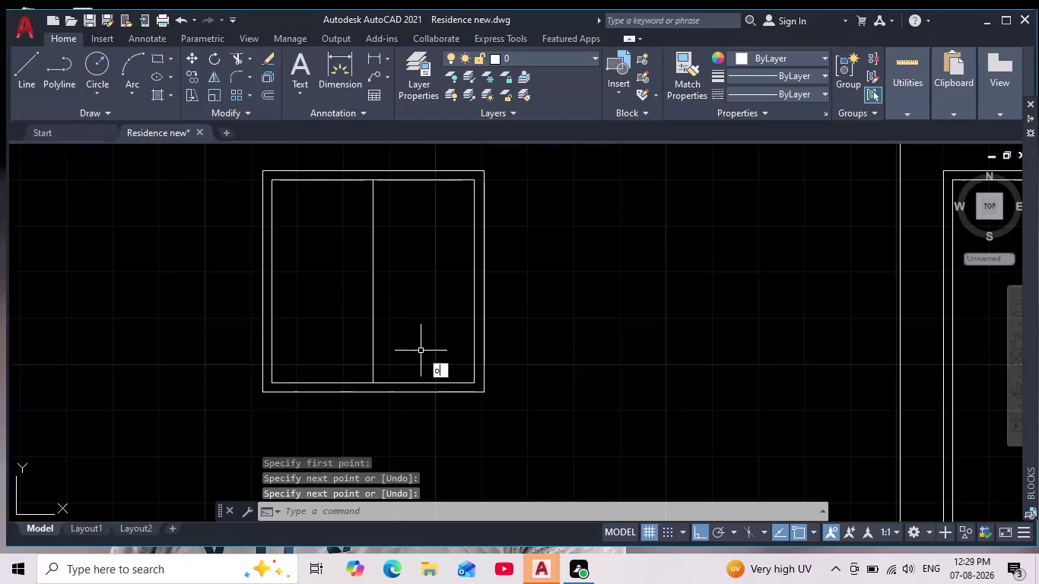
Offset the window's middle divider by 1 to both sides.
key(1)
key(Return)
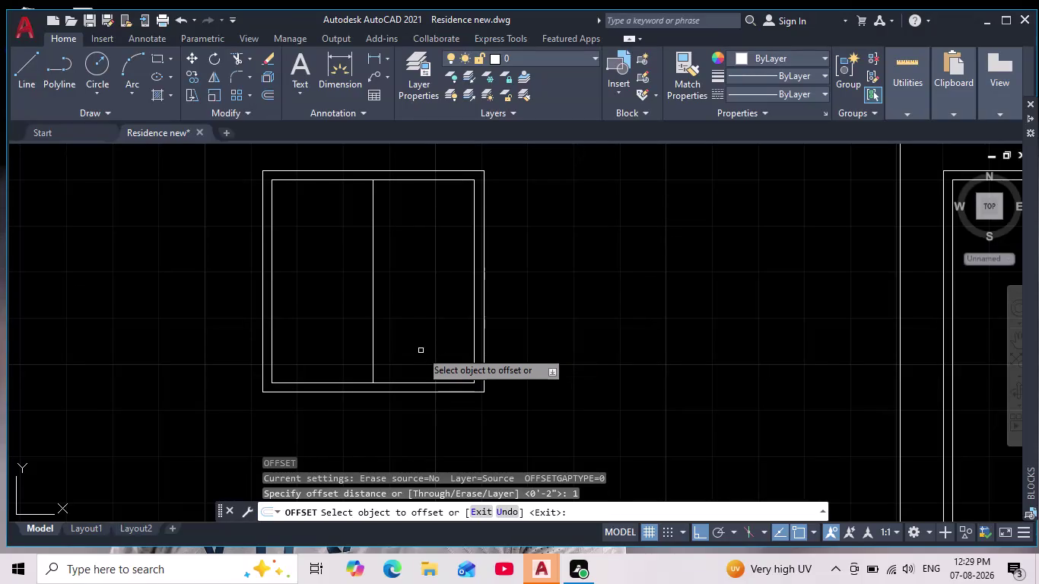
click(372, 285)
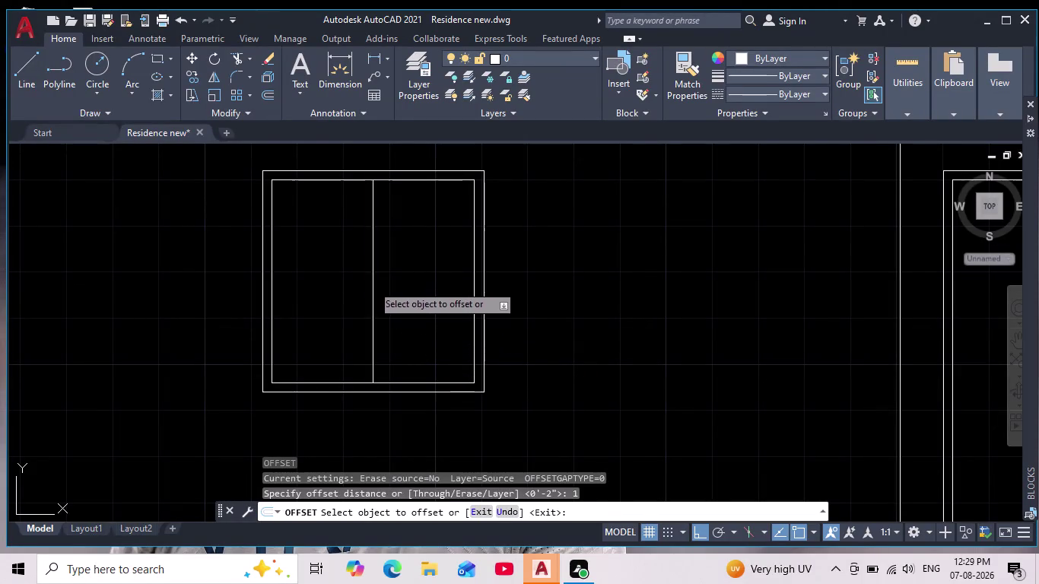
click(355, 284)
scroll(up, 3)
click(300, 326)
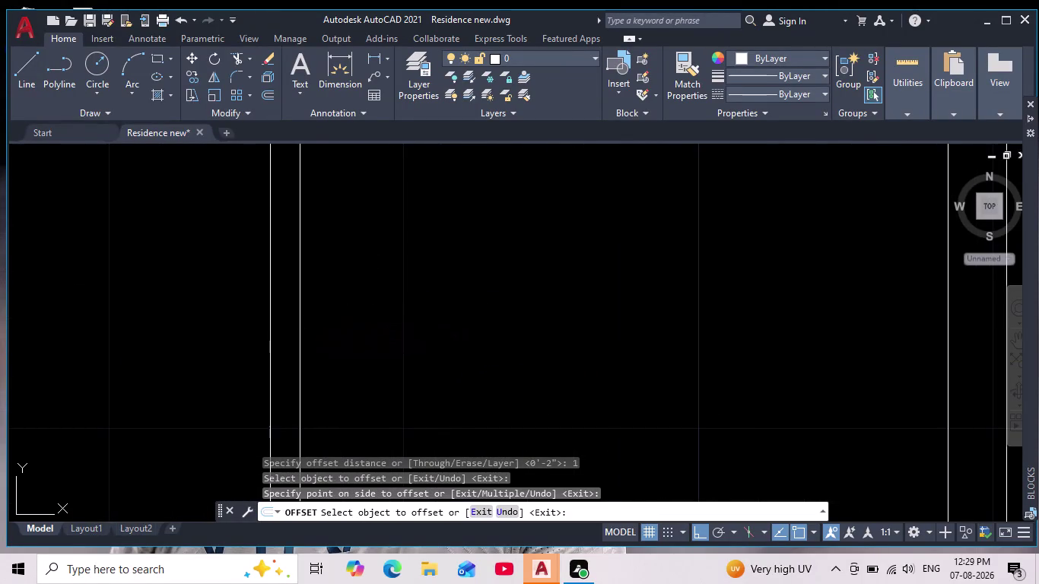
click(368, 330)
scroll(down, 3)
scroll(up, 3)
key(Escape)
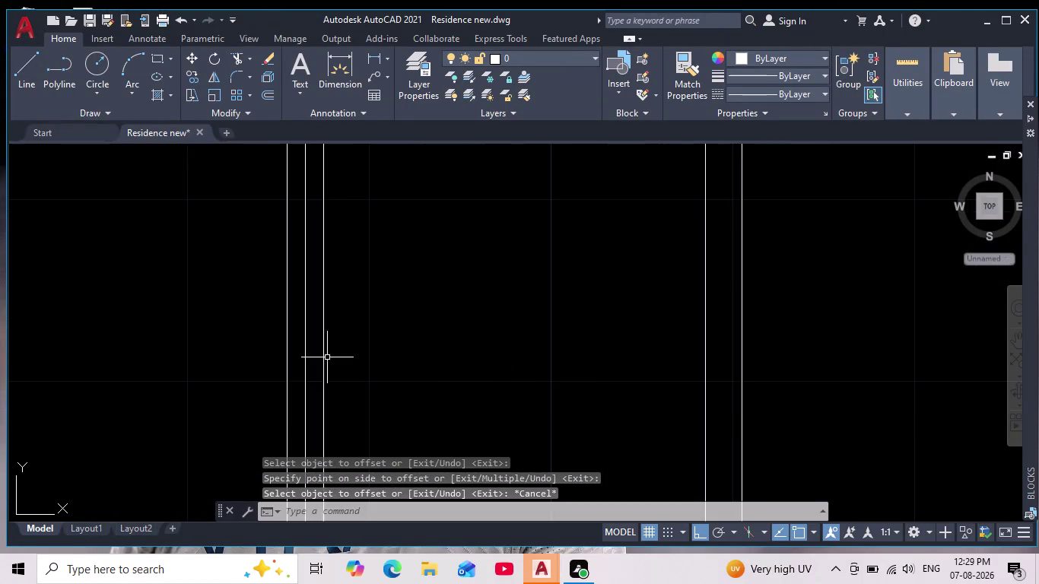
Erase the original middle divider and select the two new divider lines.
click(320, 344)
click(303, 354)
key(Delete)
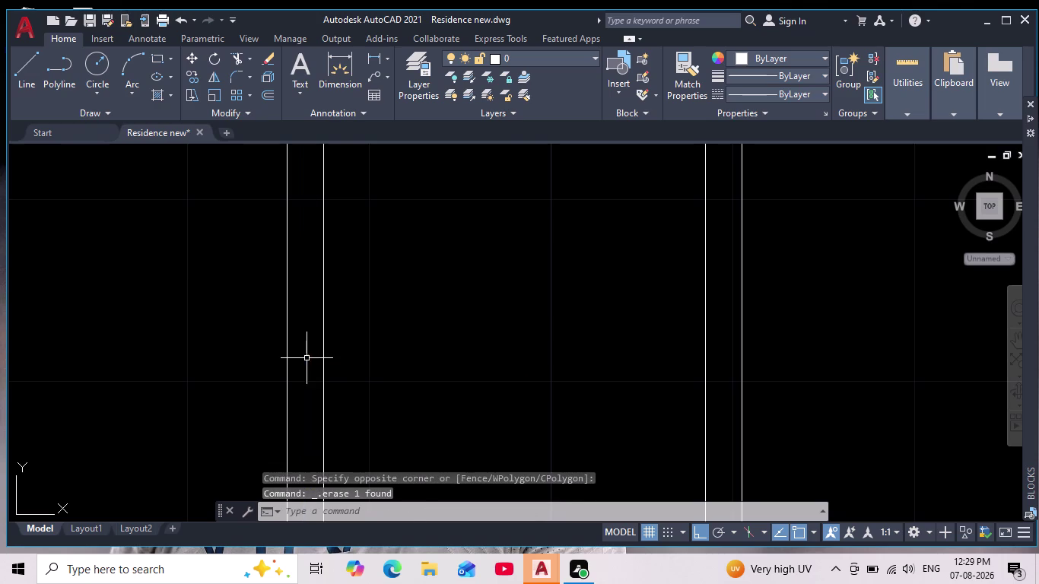
drag(351, 331, 333, 339)
click(182, 358)
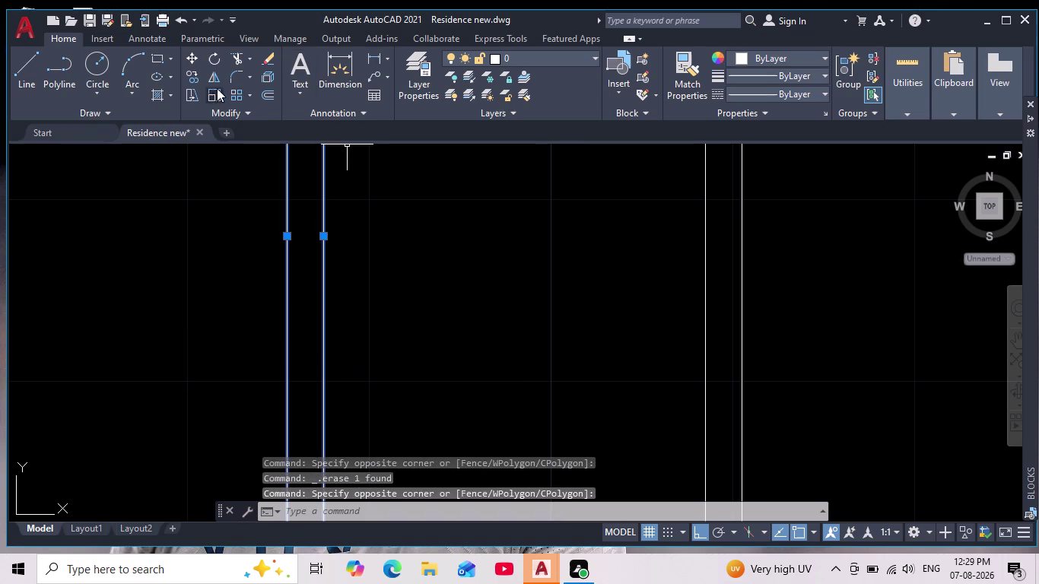
click(189, 76)
middle_drag(406, 212, 414, 466)
Copy the divider pair from its top endpoint into the second window.
scroll(down, 3)
scroll(up, 3)
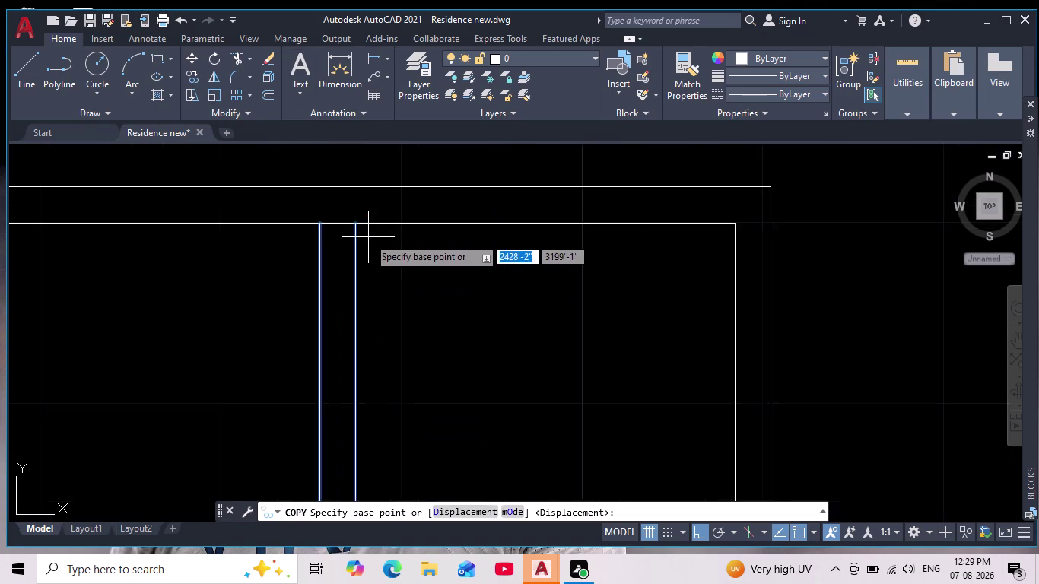
click(316, 214)
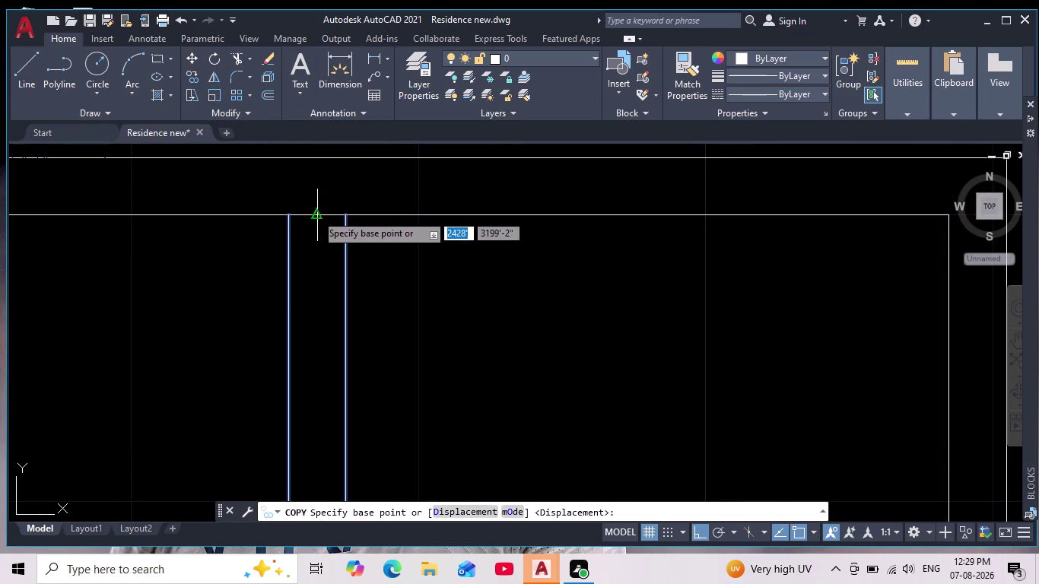
scroll(down, 3)
middle_drag(629, 235, 537, 244)
scroll(down, 3)
middle_drag(659, 278, 656, 278)
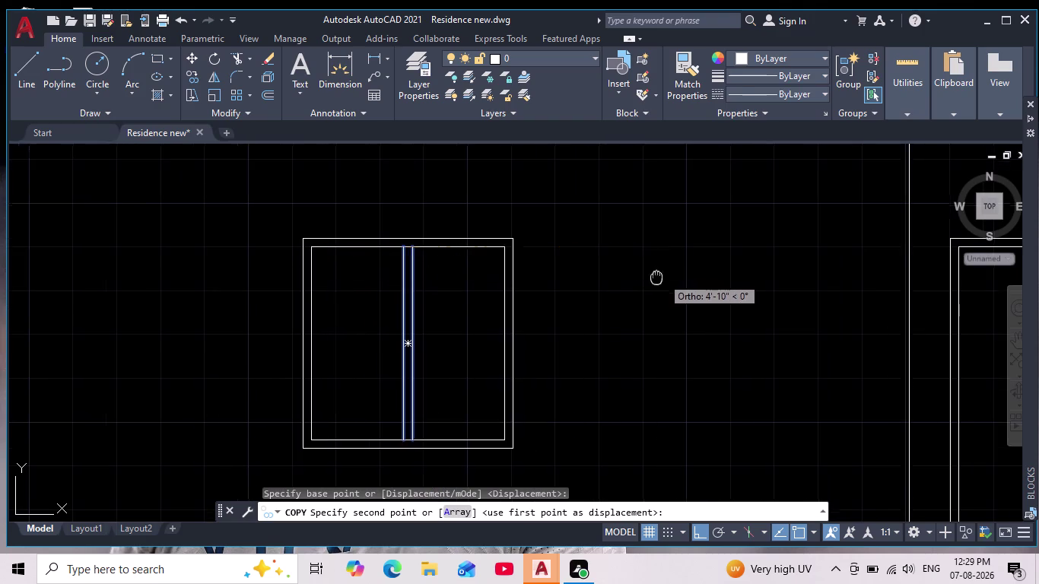
middle_drag(656, 278, 204, 314)
scroll(down, 3)
scroll(up, 3)
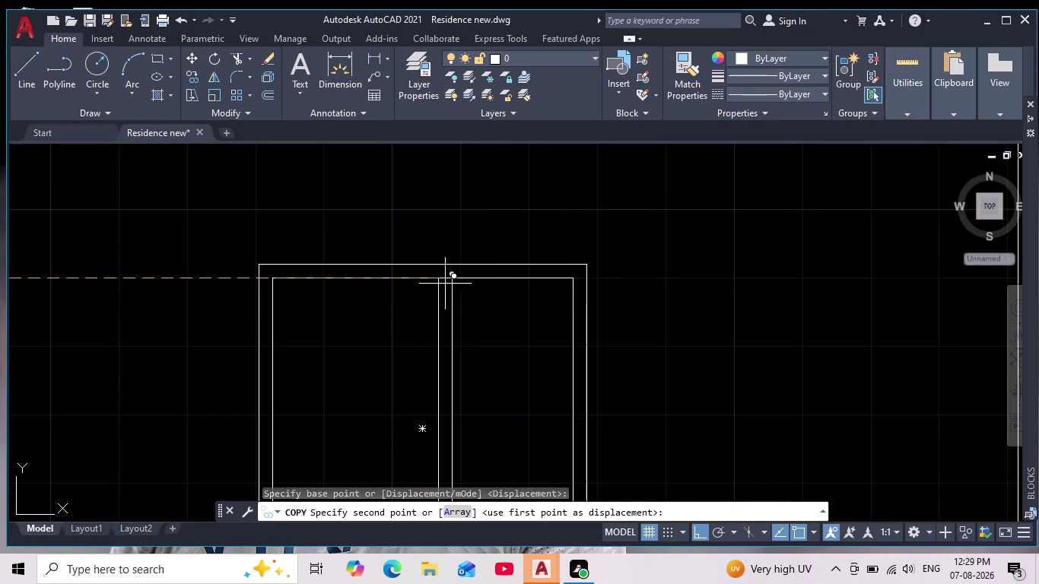
click(424, 277)
key(Escape)
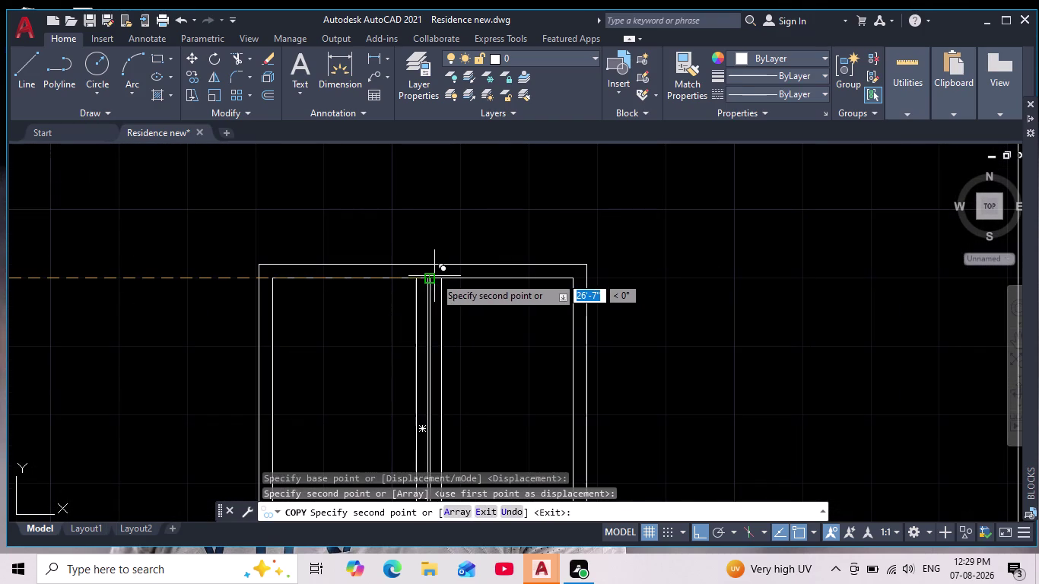
Pan out to center the whole elevation in view.
scroll(down, 3)
scroll(up, 3)
middle_drag(208, 348, 213, 352)
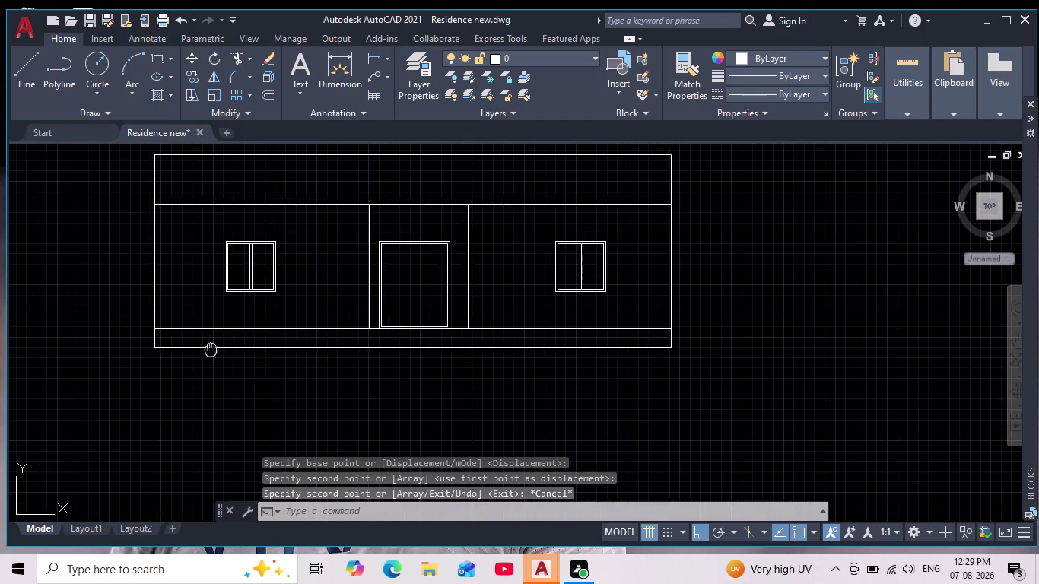
middle_drag(213, 352, 240, 391)
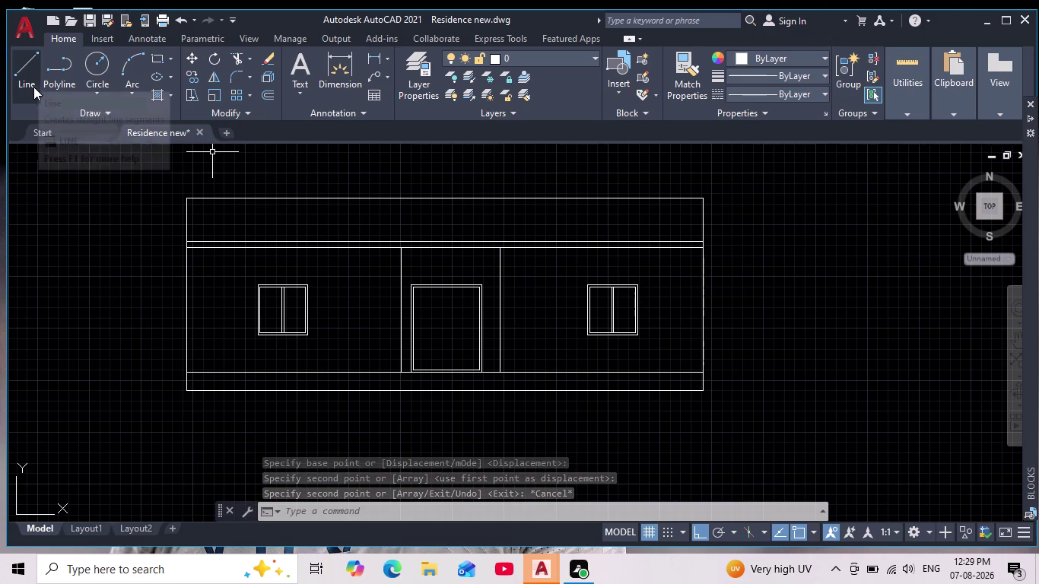
click(24, 70)
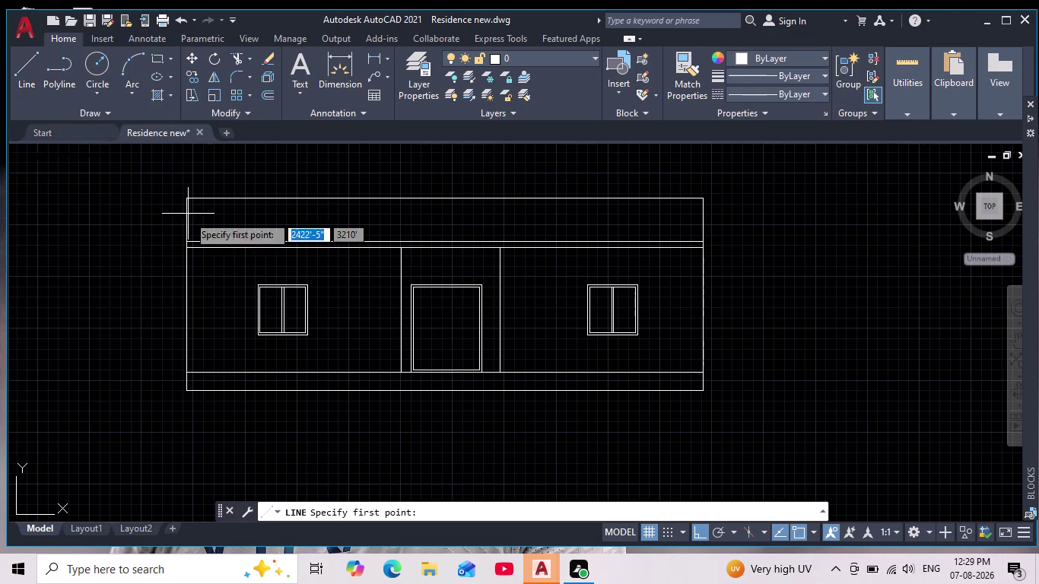
Turn Ortho off and draw two short diagonal glass strokes in the left pane.
scroll(up, 3)
click(287, 256)
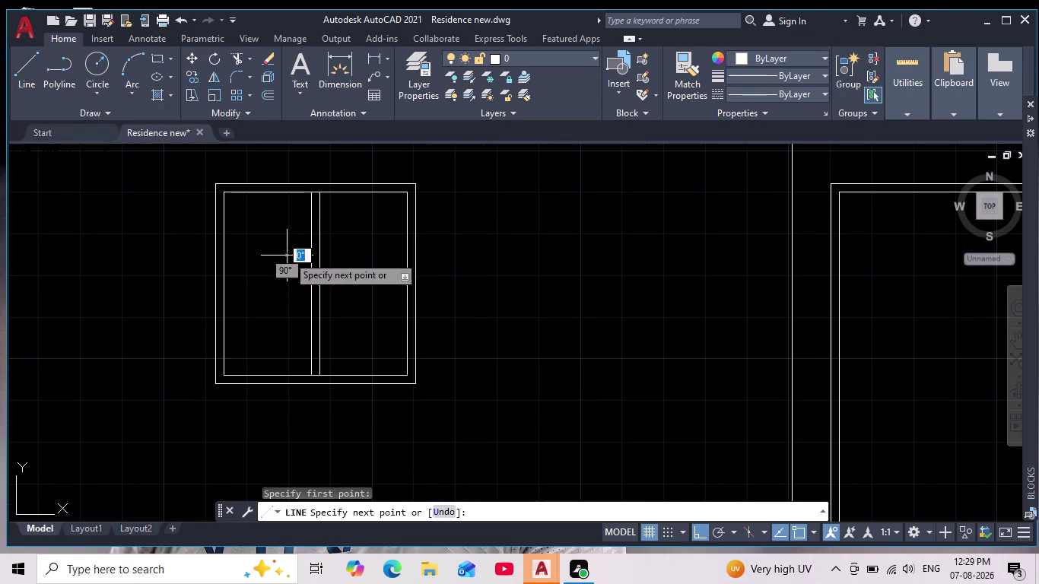
click(696, 532)
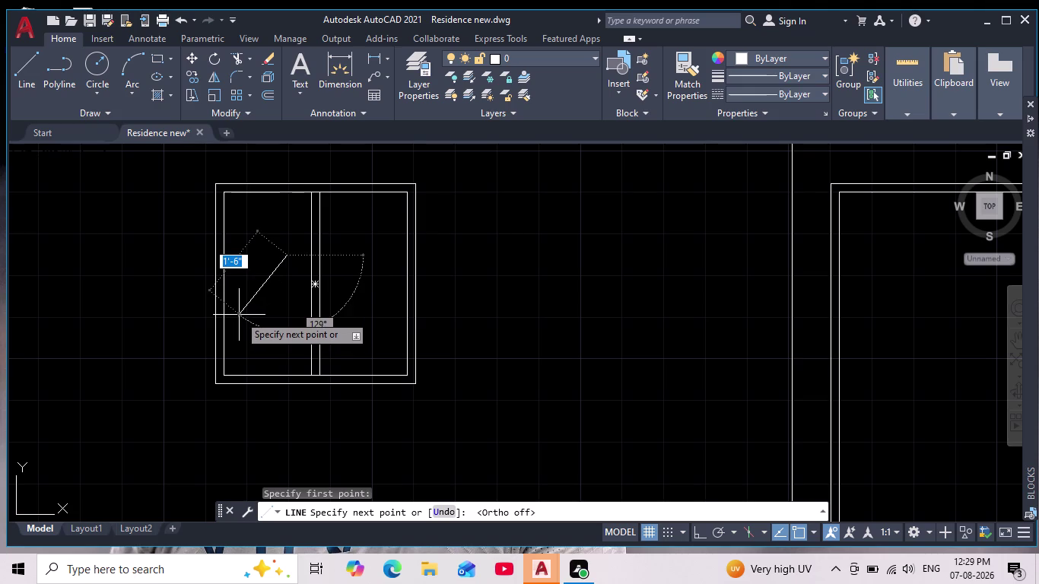
click(238, 313)
key(space)
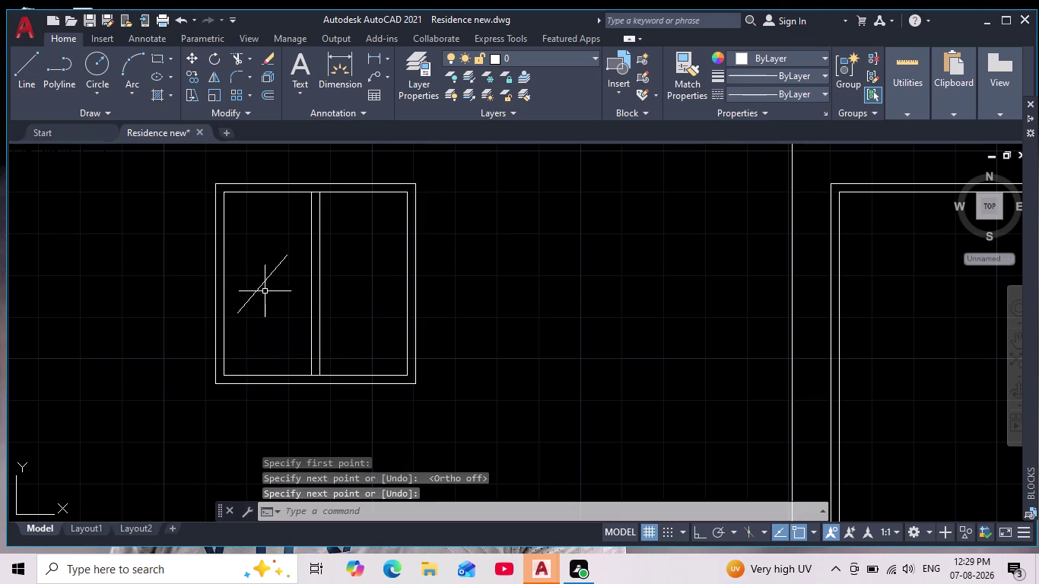
key(space)
click(283, 284)
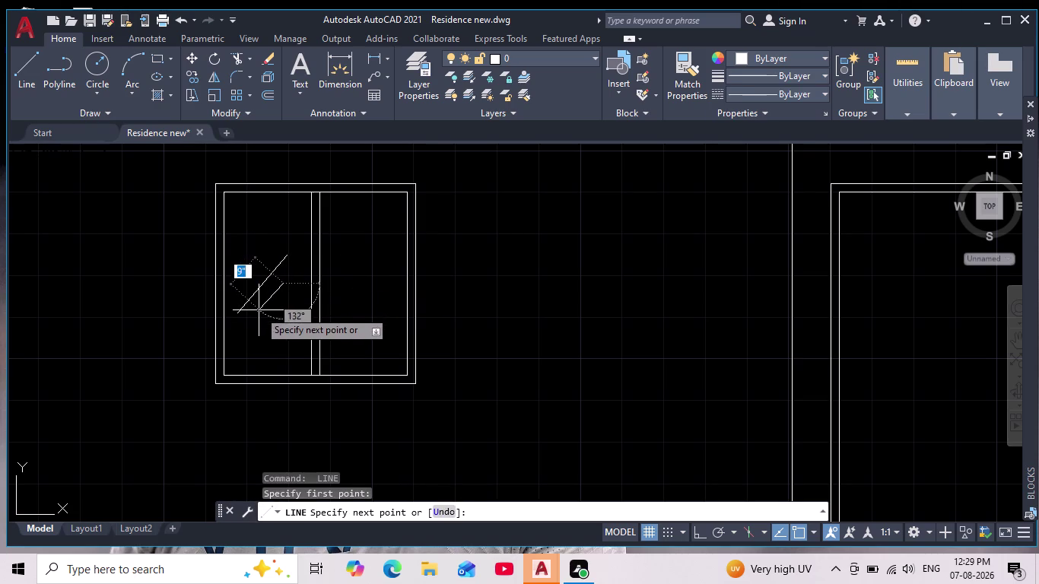
click(257, 309)
key(space)
Draw a third parallel diagonal stroke and select all three strokes.
key(space)
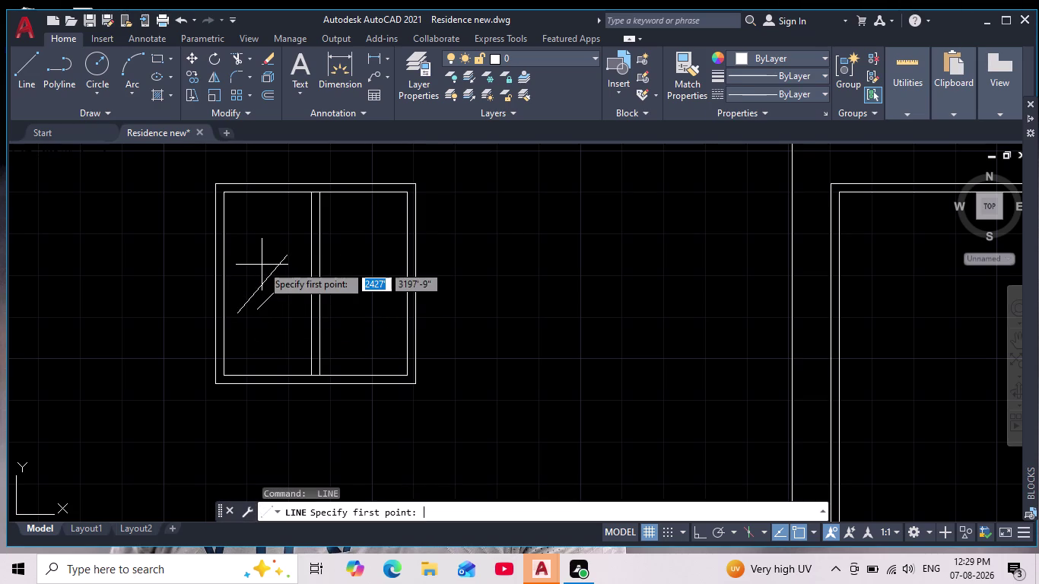
click(261, 262)
click(236, 290)
key(space)
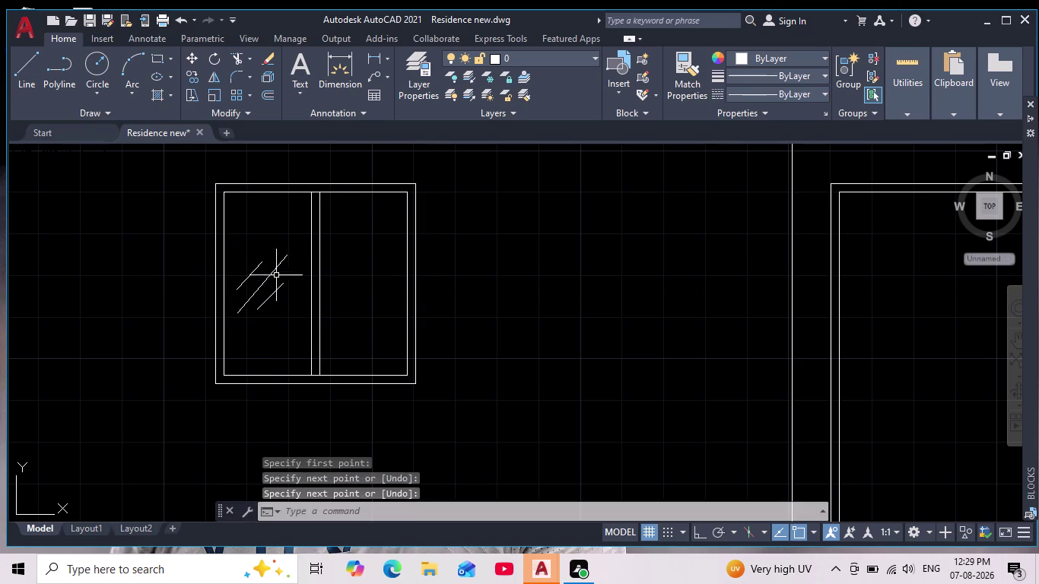
drag(292, 302, 290, 295)
click(232, 250)
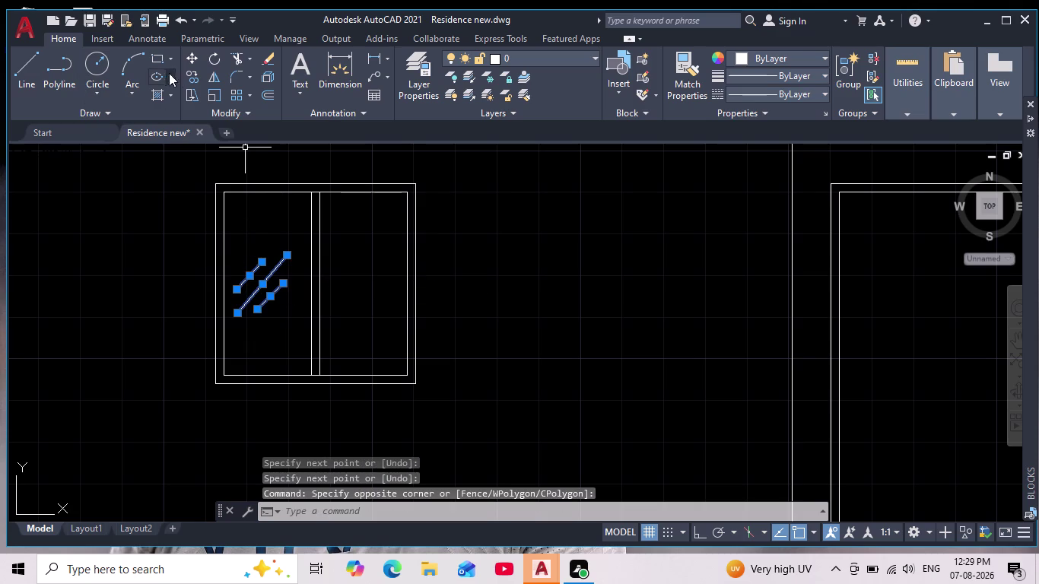
Copy the glass strokes into the right pane and both panes of the second window.
click(194, 78)
click(265, 279)
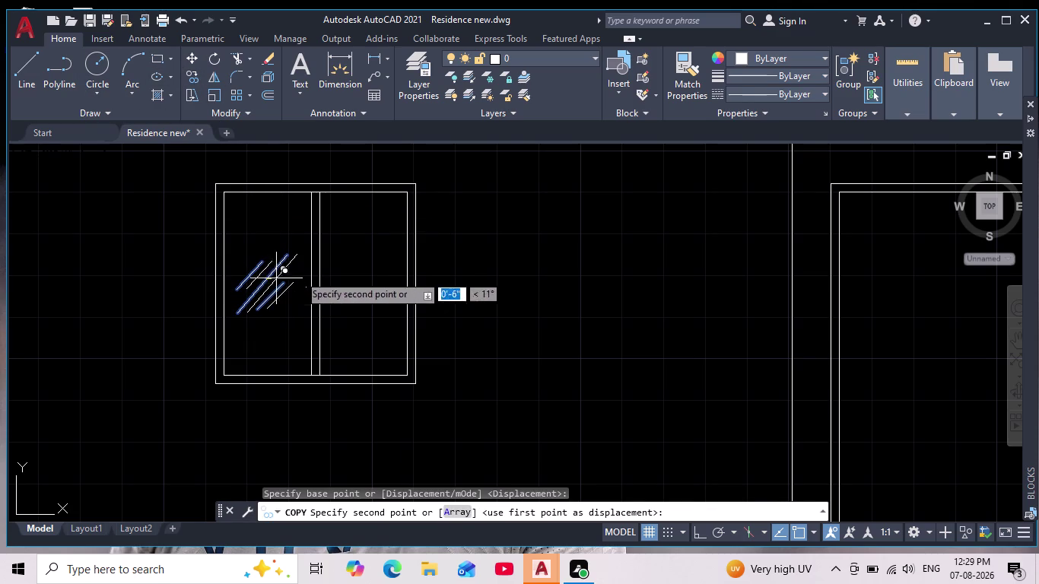
click(365, 279)
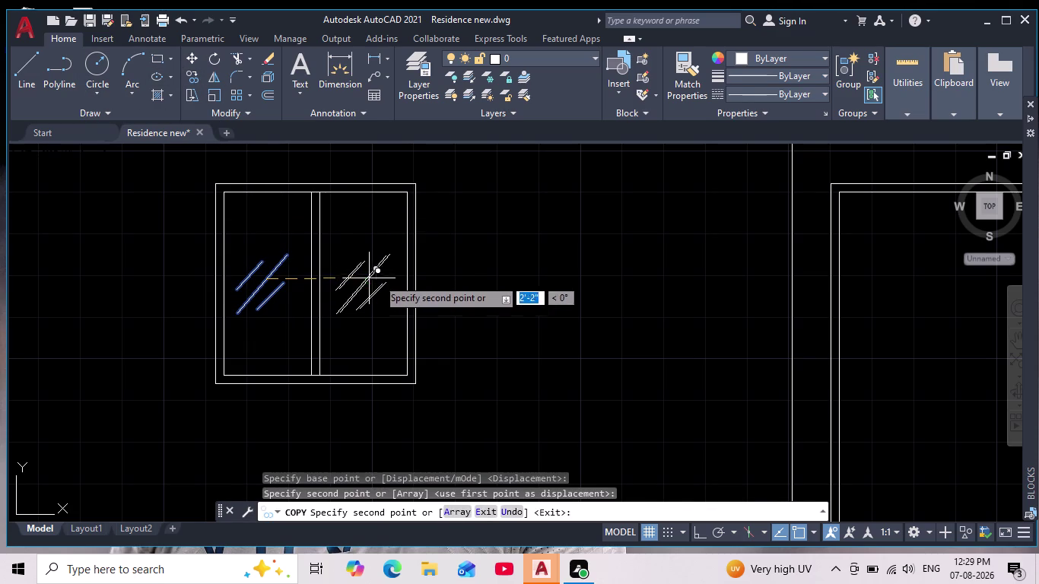
scroll(down, 3)
middle_drag(537, 279, 301, 289)
middle_drag(675, 258, 408, 267)
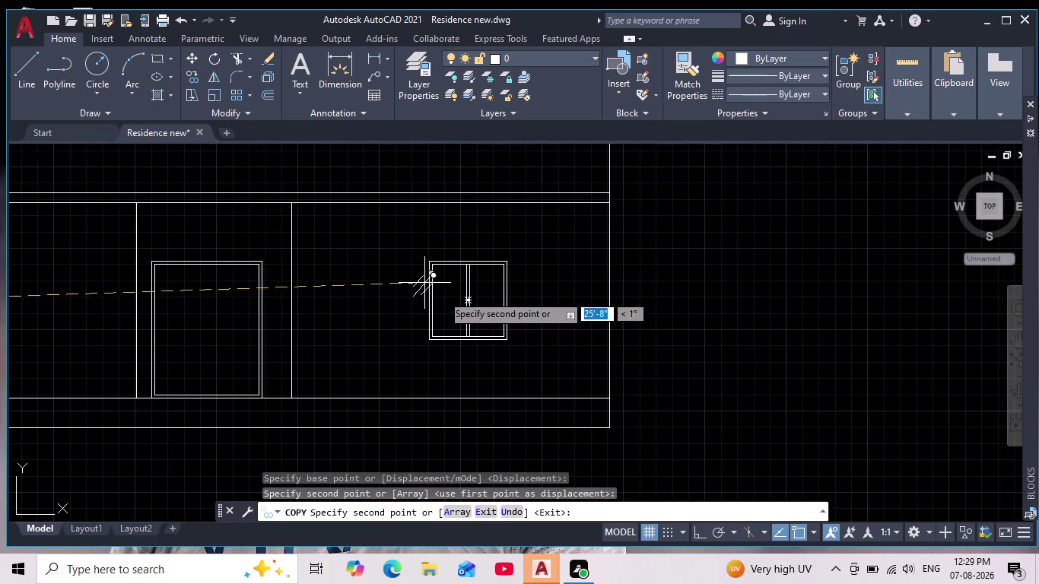
scroll(up, 3)
click(444, 284)
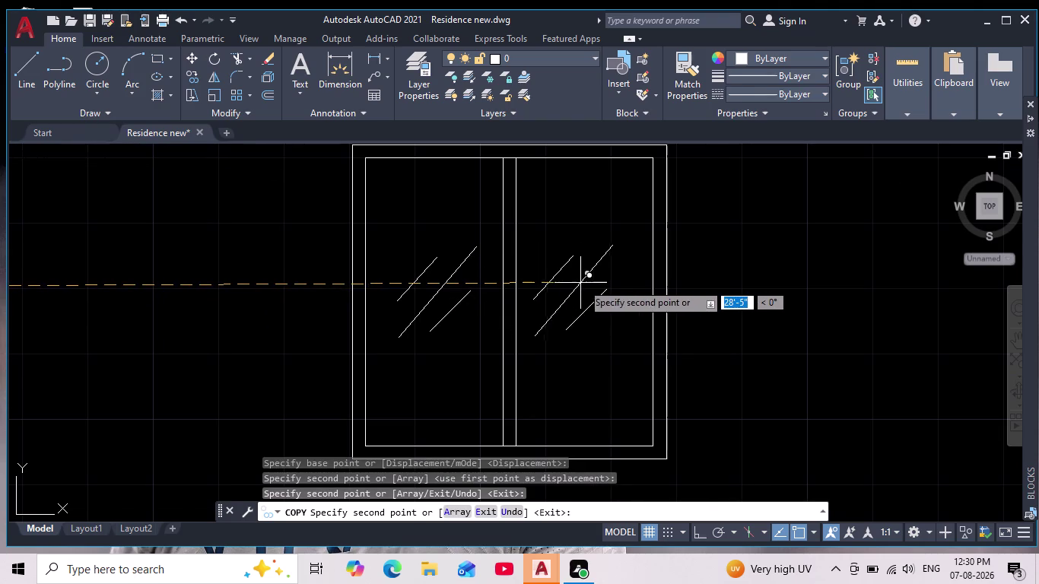
click(593, 283)
key(Escape)
scroll(down, 3)
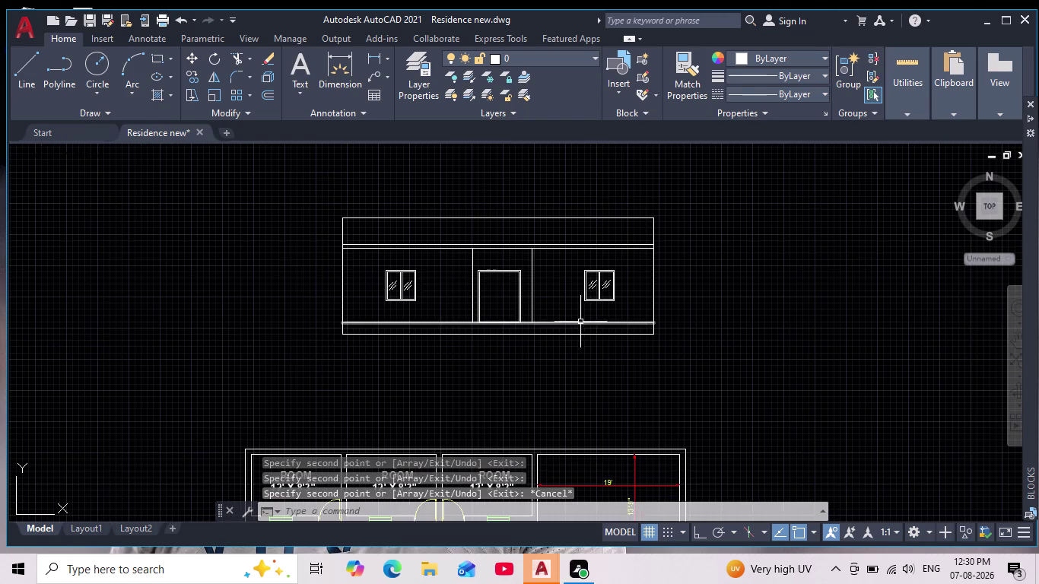
scroll(up, 3)
middle_drag(537, 346, 522, 389)
scroll(down, 3)
scroll(up, 3)
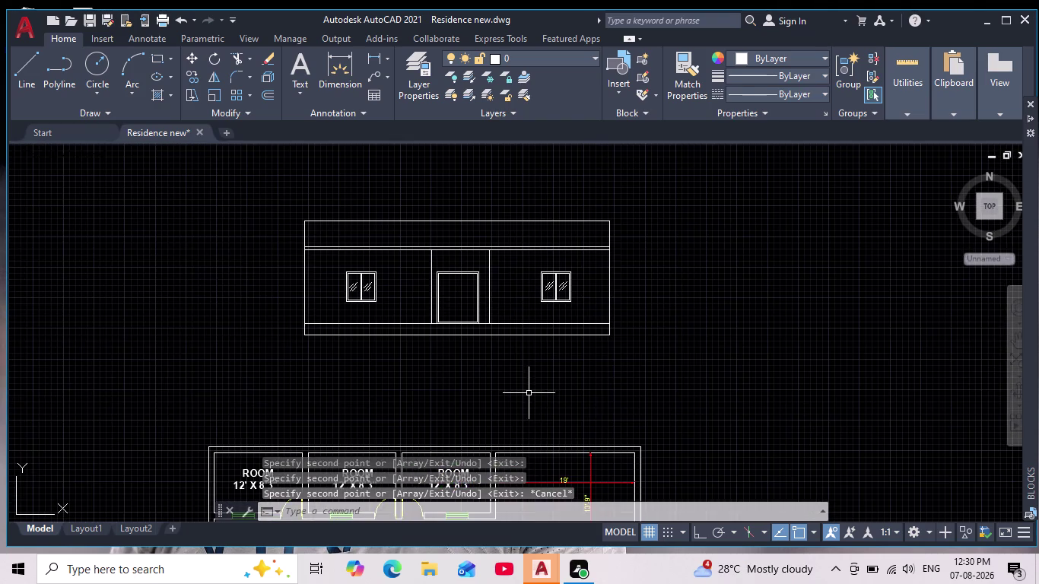
middle_drag(528, 384, 481, 378)
scroll(up, 3)
middle_drag(486, 373, 502, 398)
scroll(down, 3)
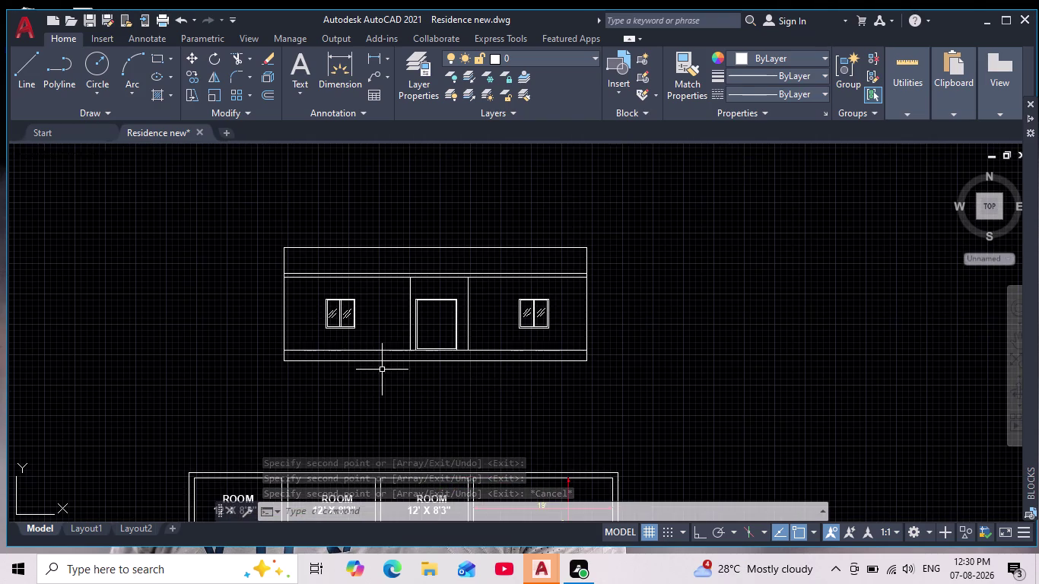
scroll(up, 3)
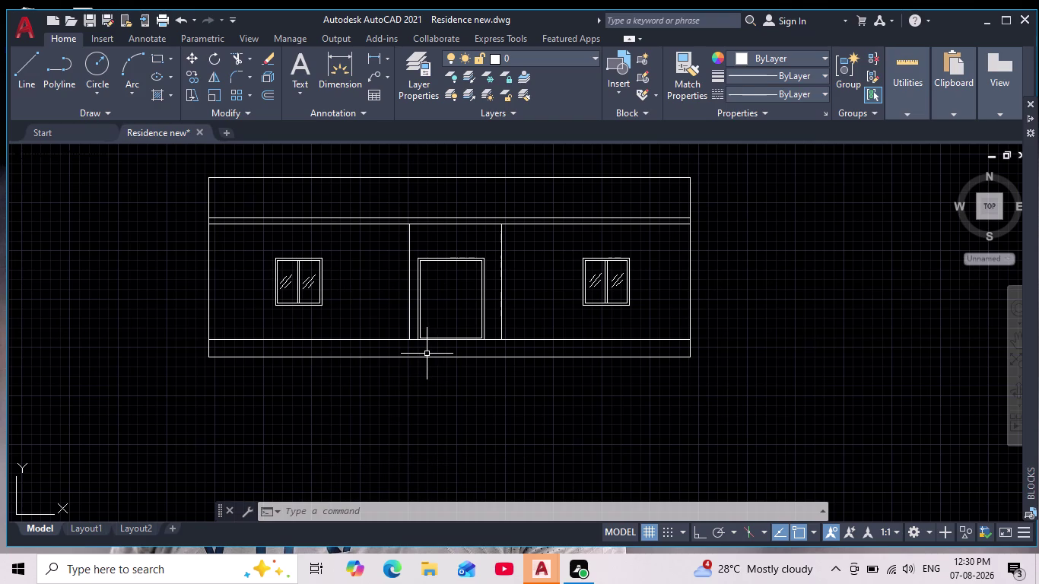
scroll(down, 3)
scroll(up, 3)
middle_drag(452, 378, 423, 378)
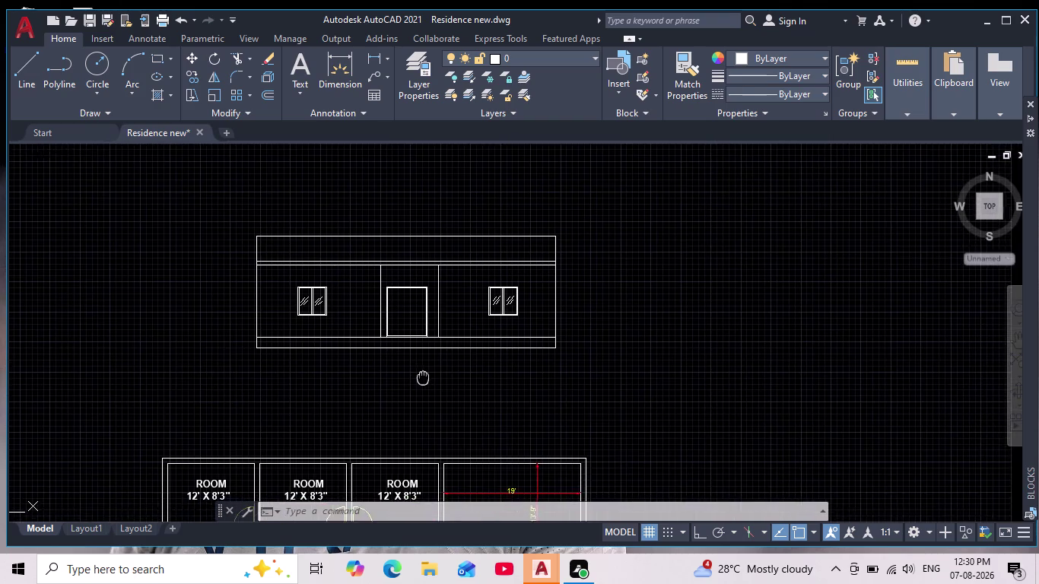
middle_drag(423, 378, 427, 402)
scroll(up, 3)
scroll(down, 3)
middle_drag(410, 403, 420, 399)
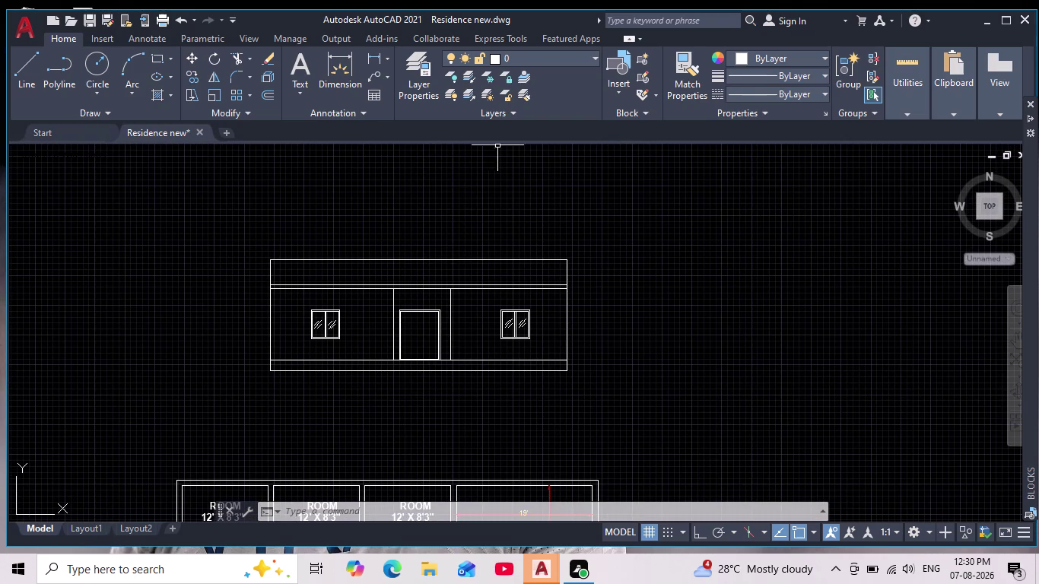
scroll(up, 3)
scroll(down, 3)
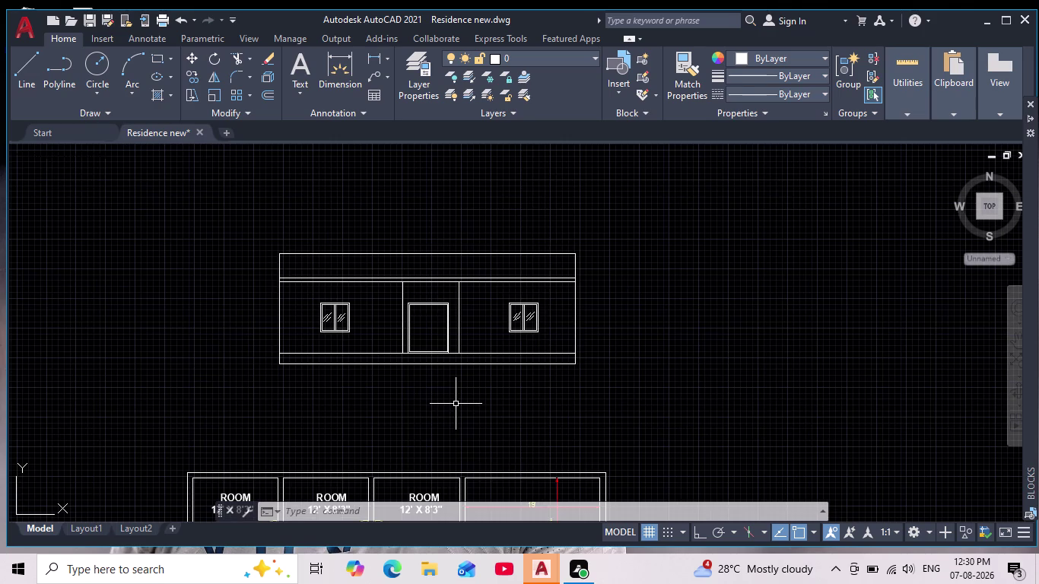
scroll(down, 3)
scroll(up, 3)
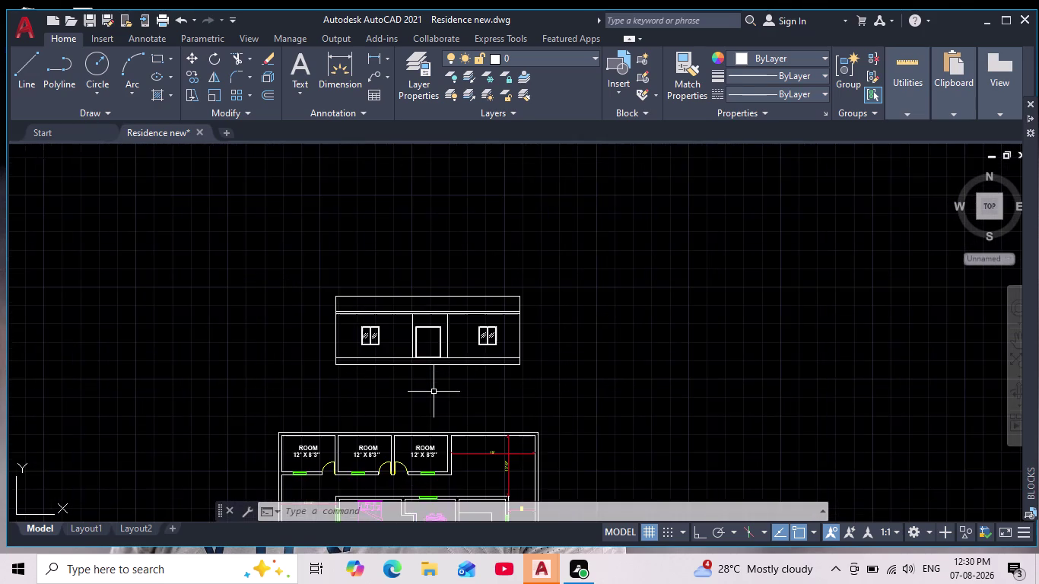
middle_drag(434, 391, 424, 315)
middle_drag(420, 328, 426, 358)
scroll(up, 3)
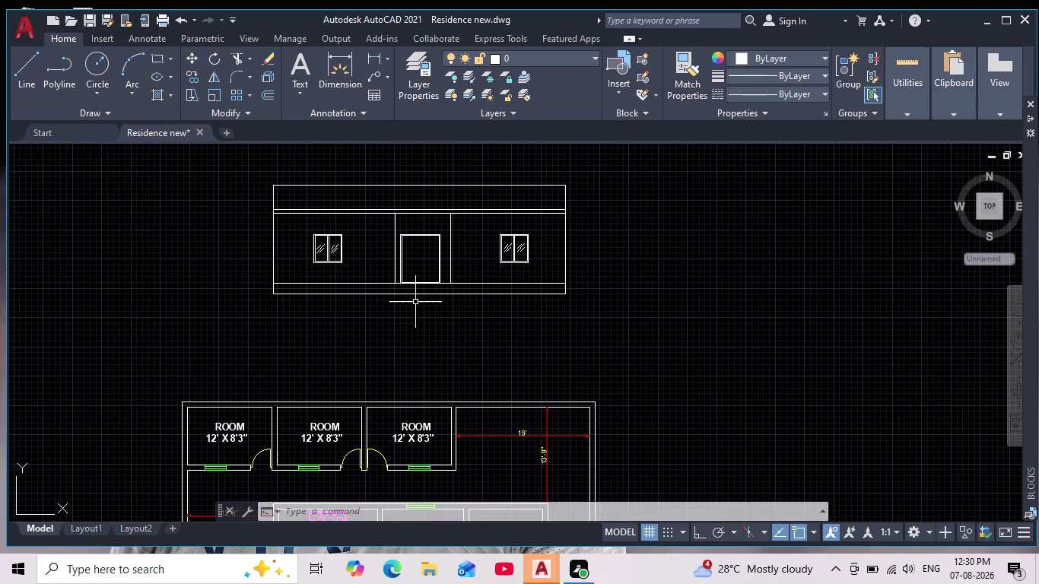
scroll(up, 3)
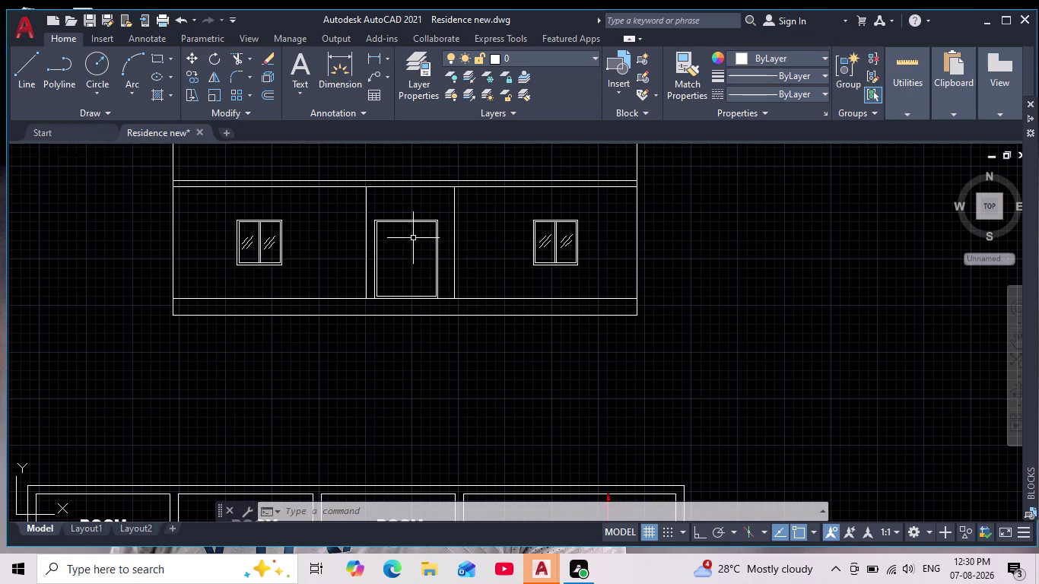
click(17, 65)
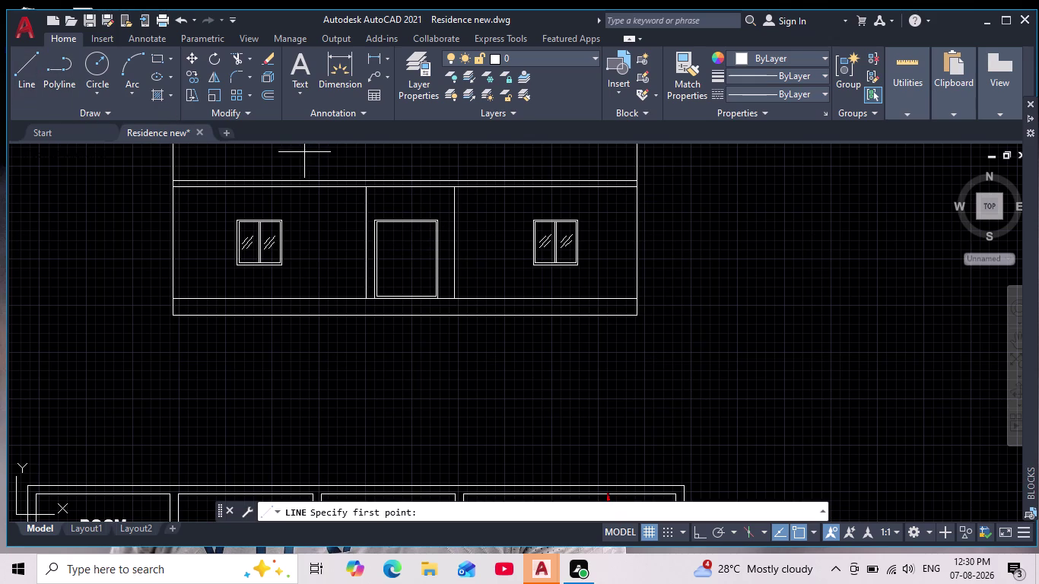
With polar tracking, draw the door leaf's slanted edge from the top-right corner, then a vertical edge.
scroll(up, 3)
click(434, 213)
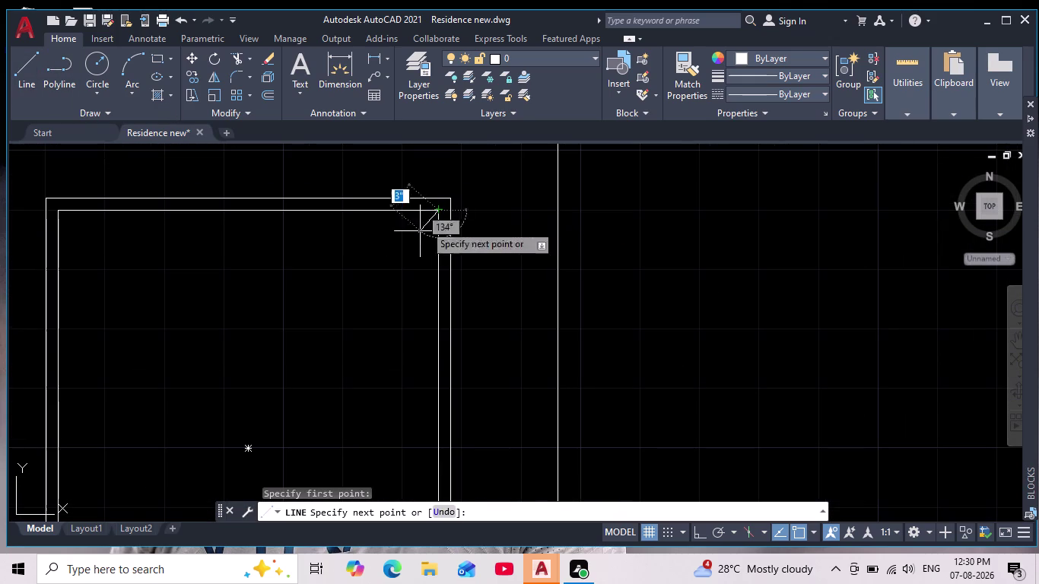
middle_drag(276, 370, 307, 269)
scroll(down, 3)
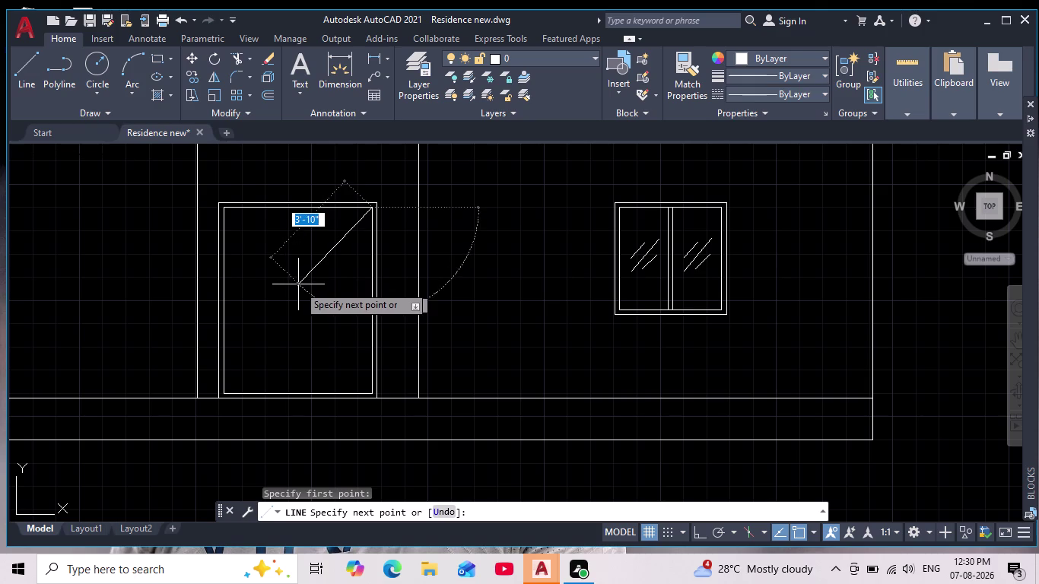
click(715, 527)
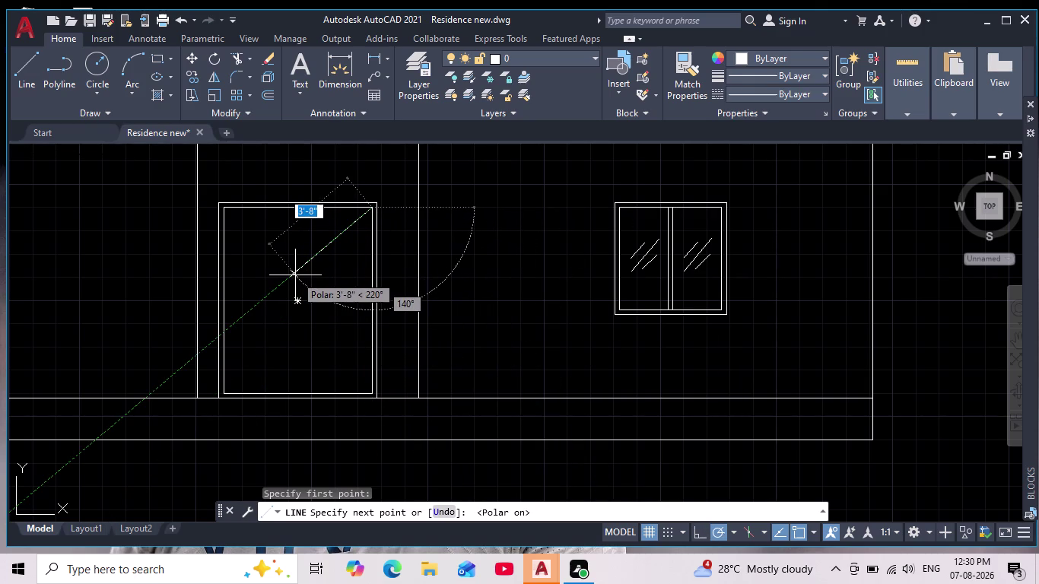
scroll(down, 3)
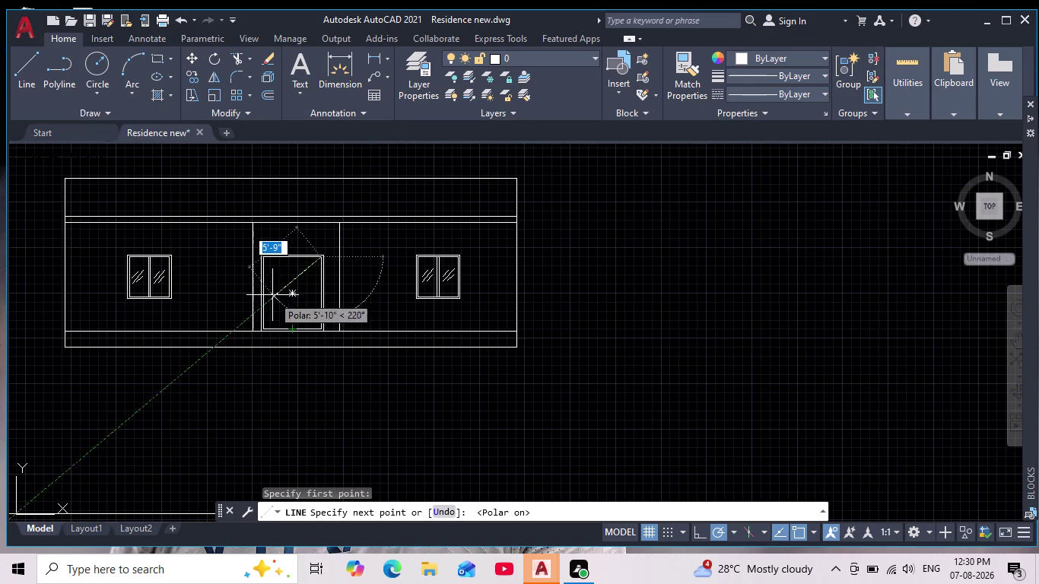
scroll(up, 3)
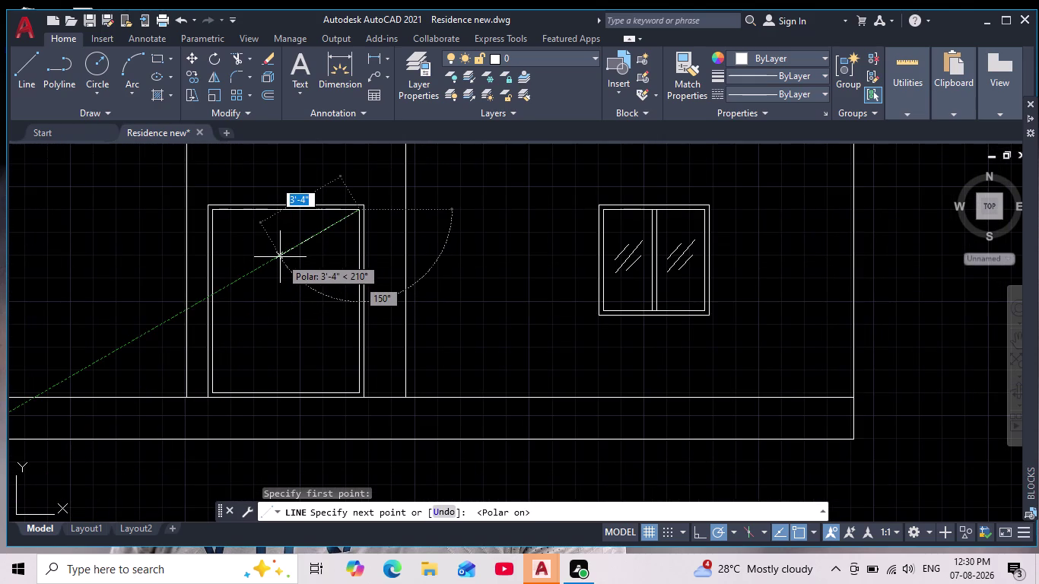
click(273, 262)
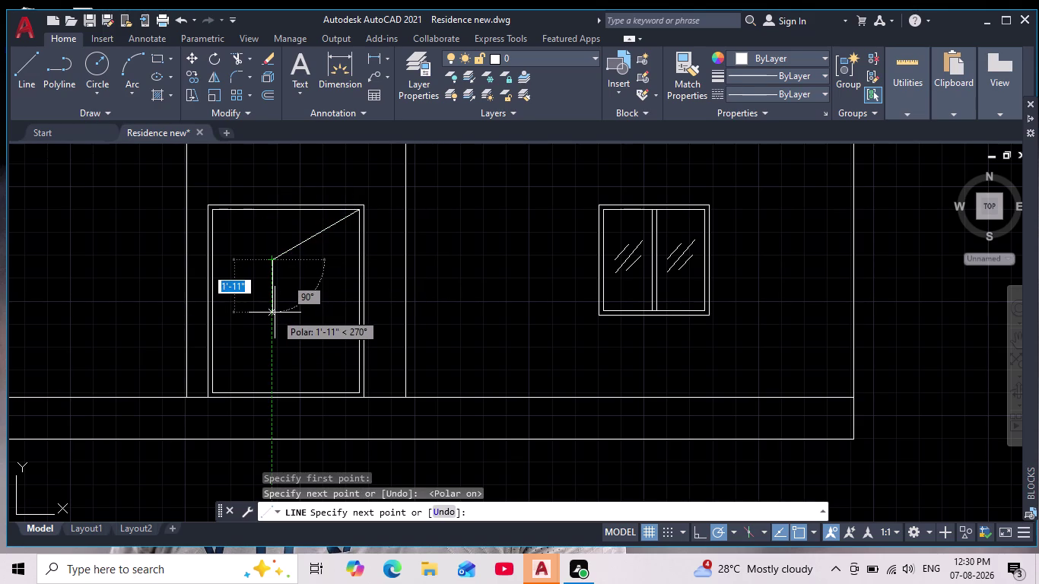
click(274, 314)
key(space)
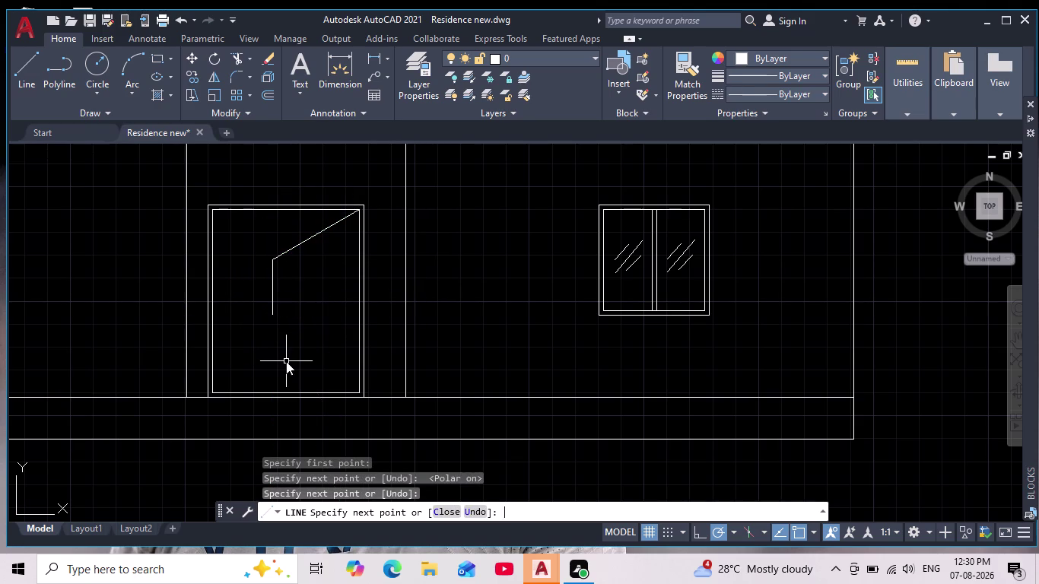
Select the two door leaf lines, start a mirror, and cancel it.
drag(307, 236, 298, 268)
click(251, 296)
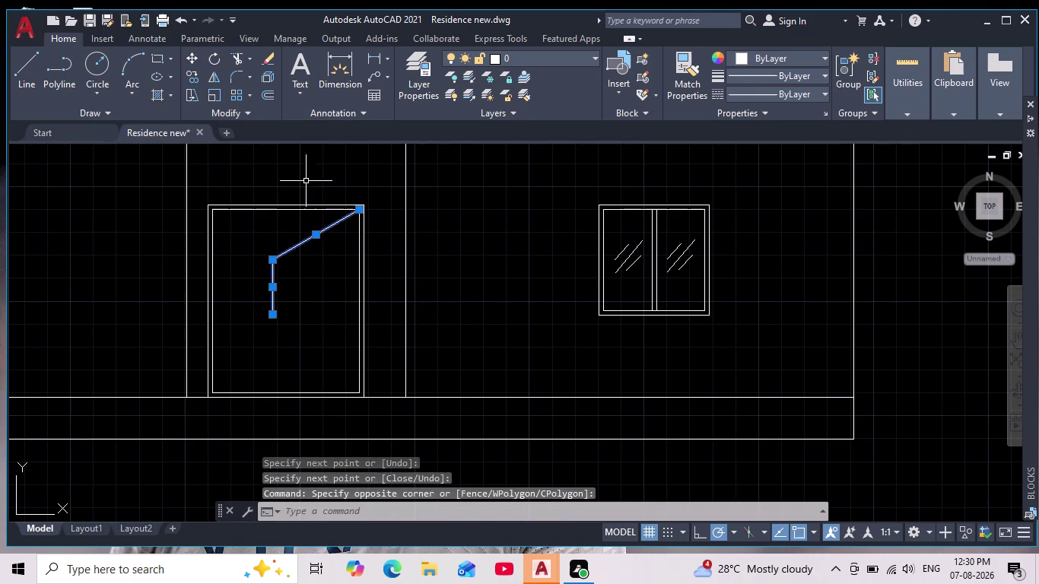
click(209, 79)
click(277, 317)
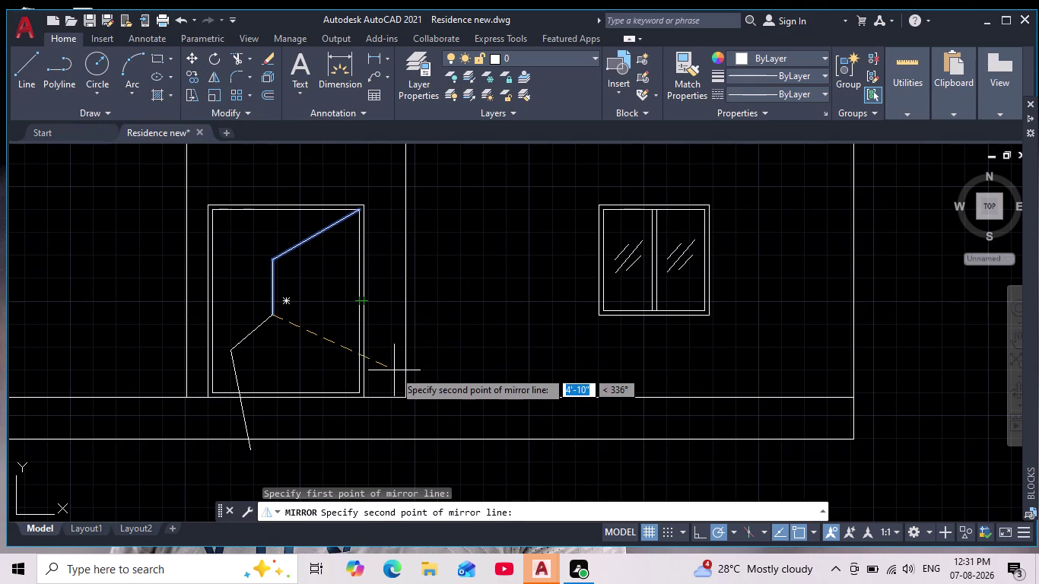
key(Escape)
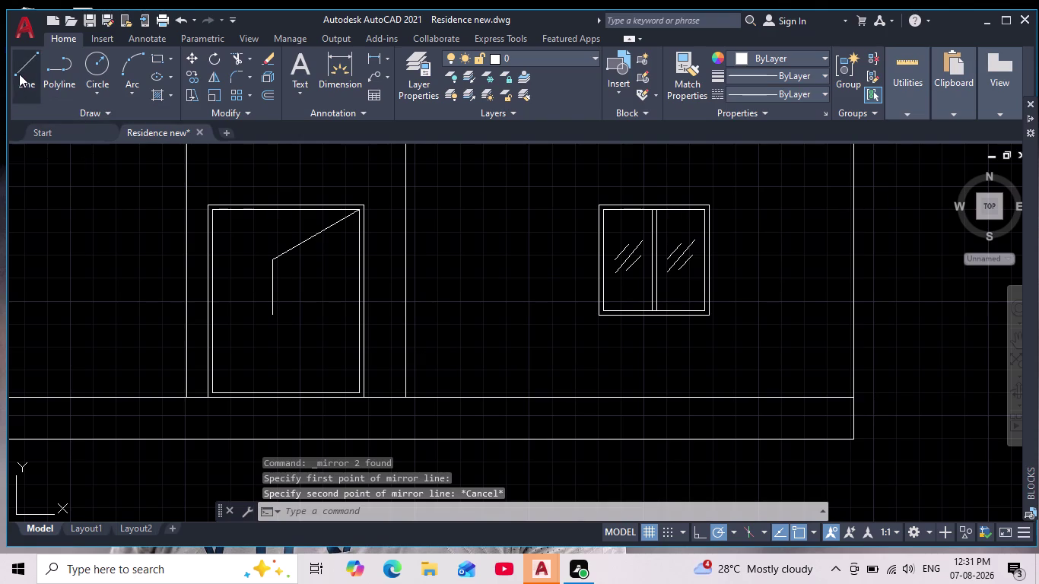
click(32, 71)
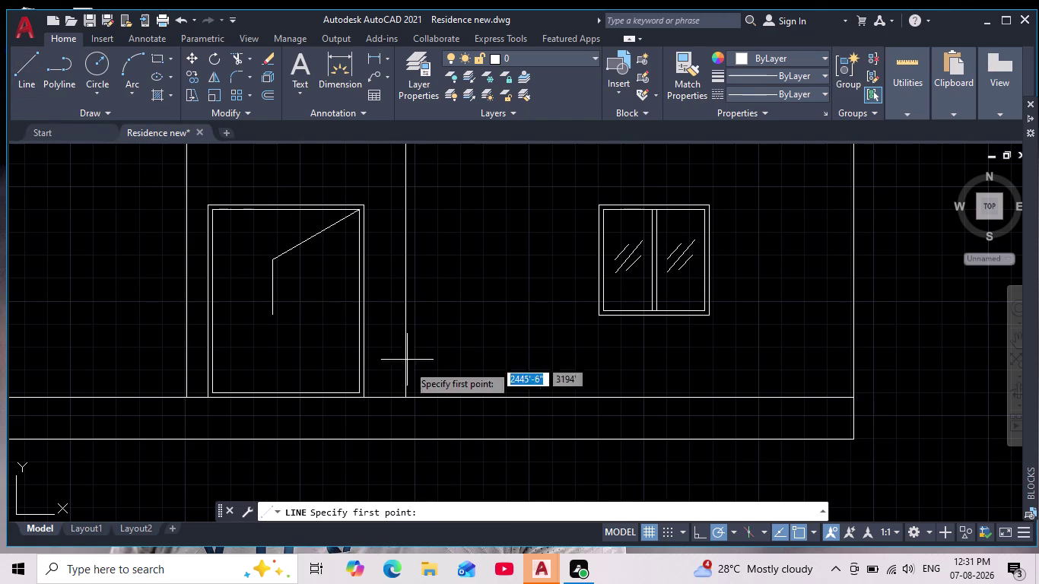
Draw the lower slanted edge at 150° from the door's bottom-right corner to the vertical edge.
click(357, 394)
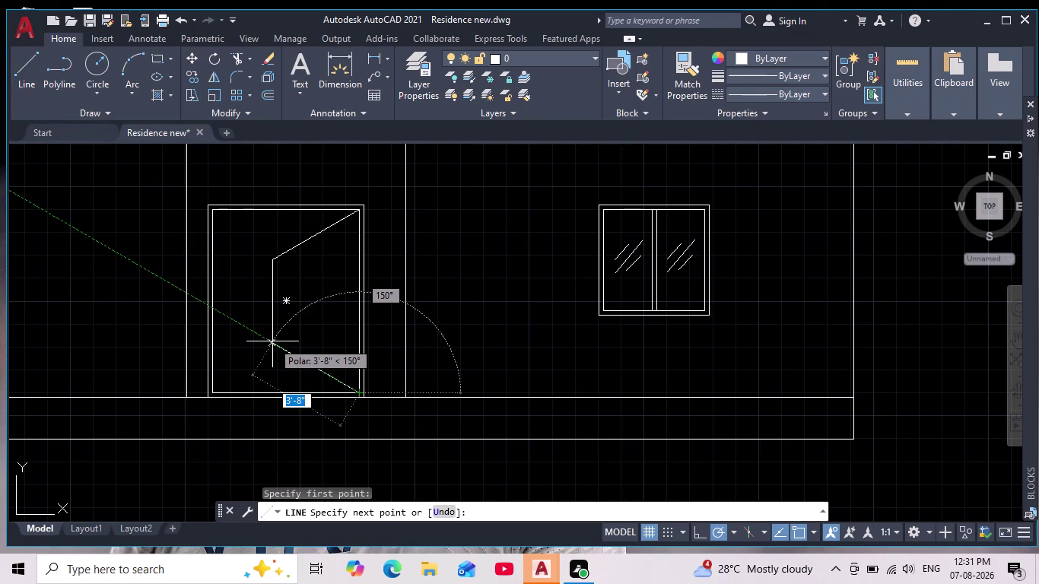
click(273, 342)
scroll(up, 3)
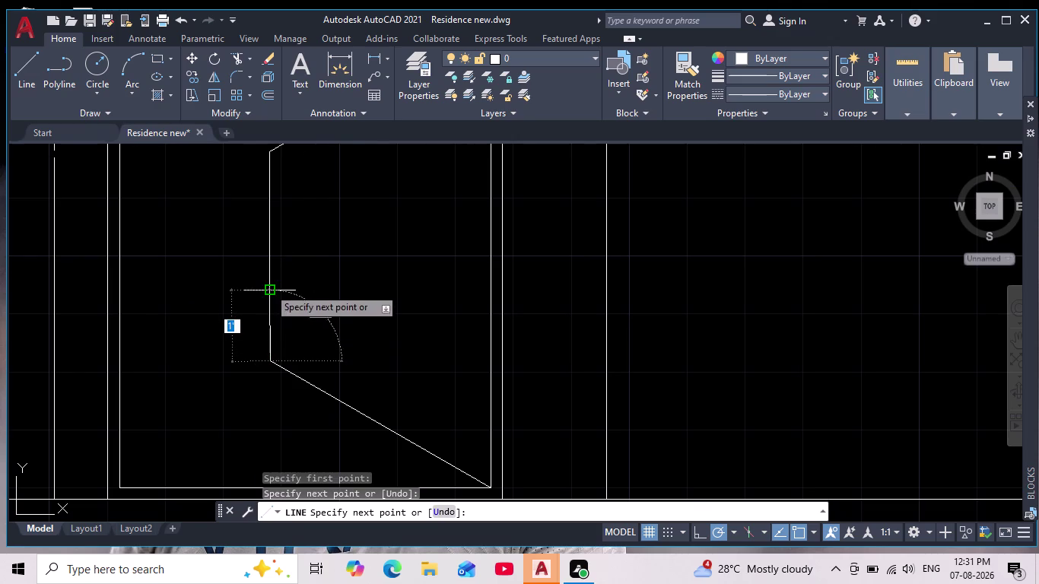
click(269, 286)
key(Escape)
key(Escape)
Zoom and pan out to view the whole elevation.
scroll(down, 3)
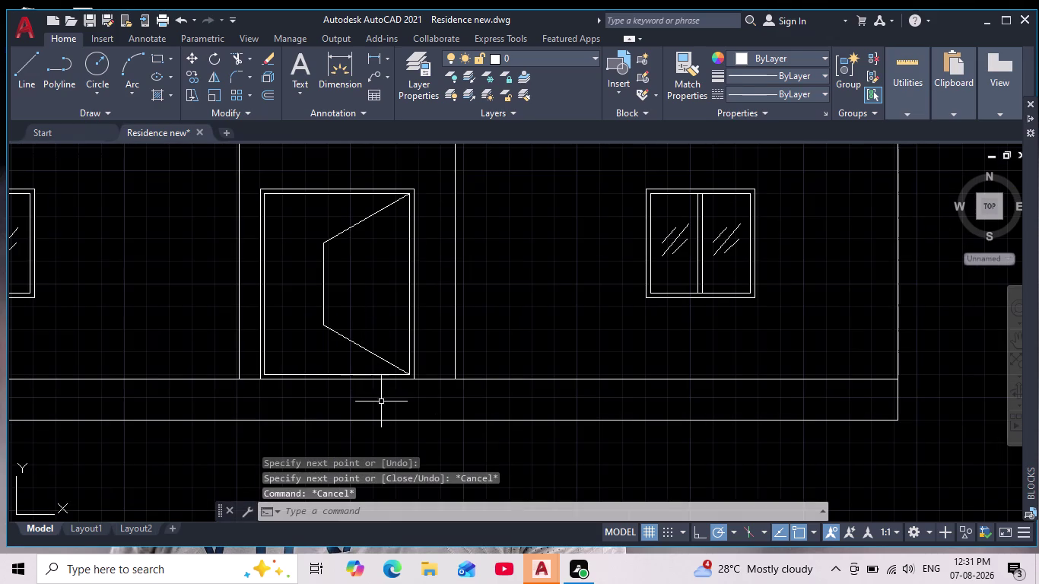
scroll(down, 3)
middle_drag(407, 414, 446, 389)
scroll(down, 3)
scroll(down, 3)
scroll(up, 3)
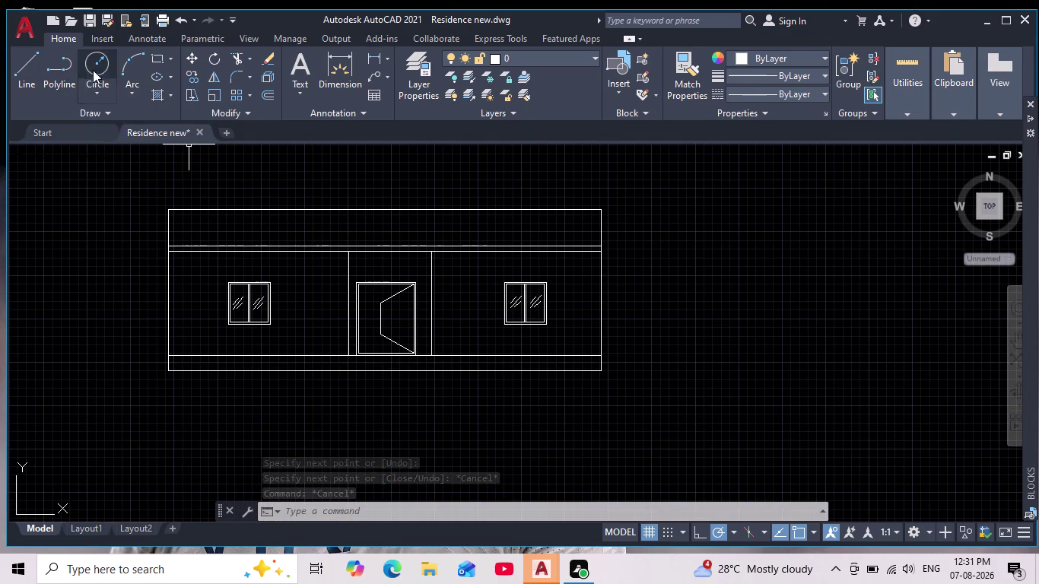
drag(96, 65, 103, 61)
scroll(up, 3)
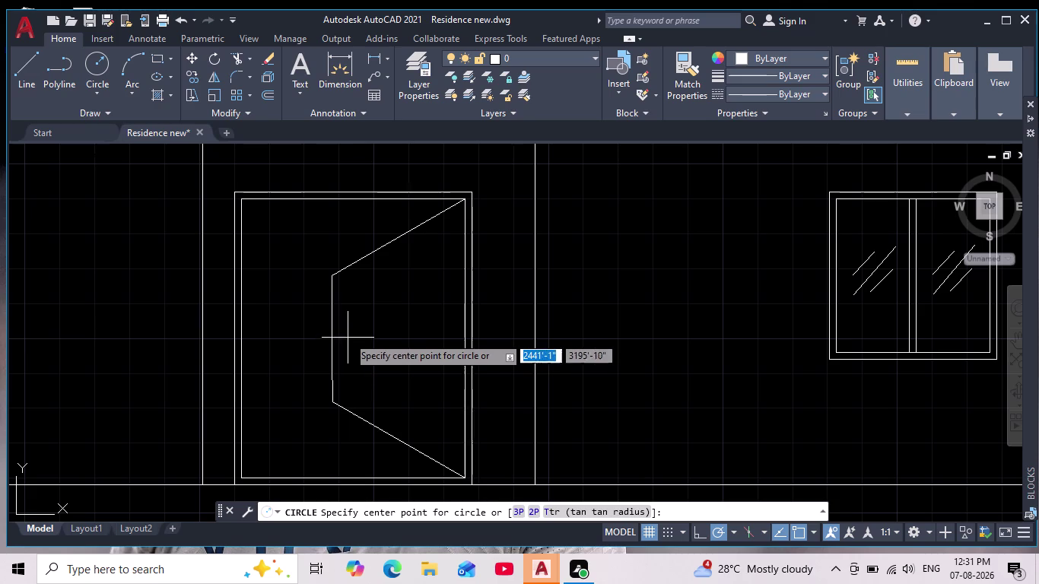
click(349, 333)
click(352, 339)
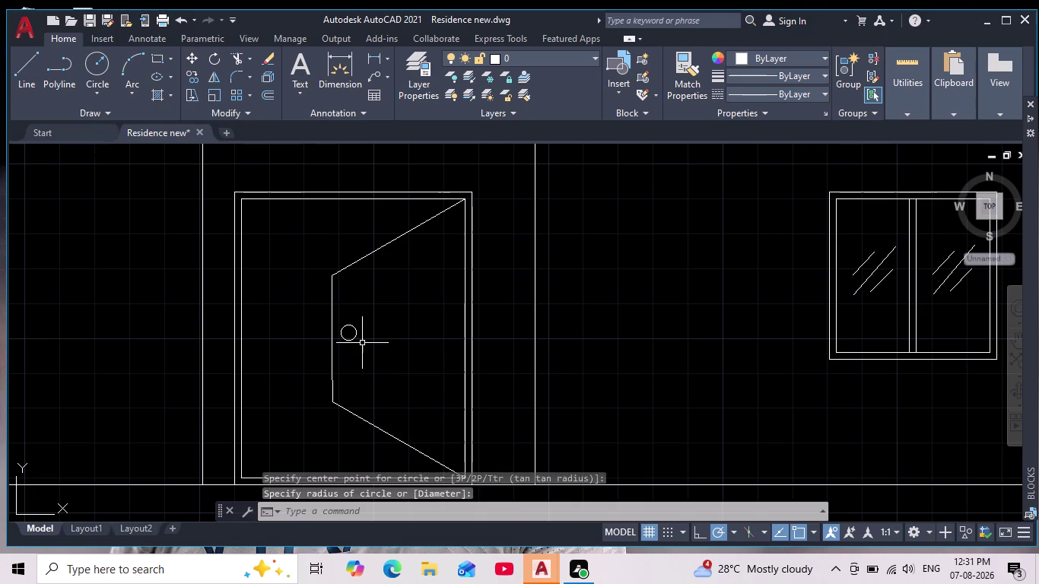
scroll(down, 3)
scroll(down, 3)
middle_drag(401, 427, 425, 349)
scroll(down, 3)
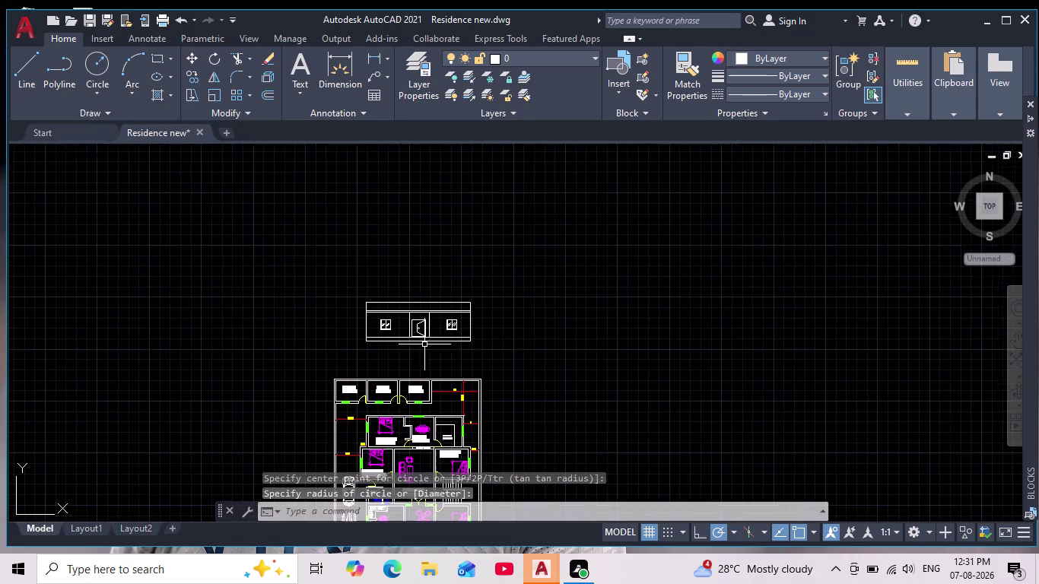
scroll(up, 3)
key(Escape)
key(Escape)
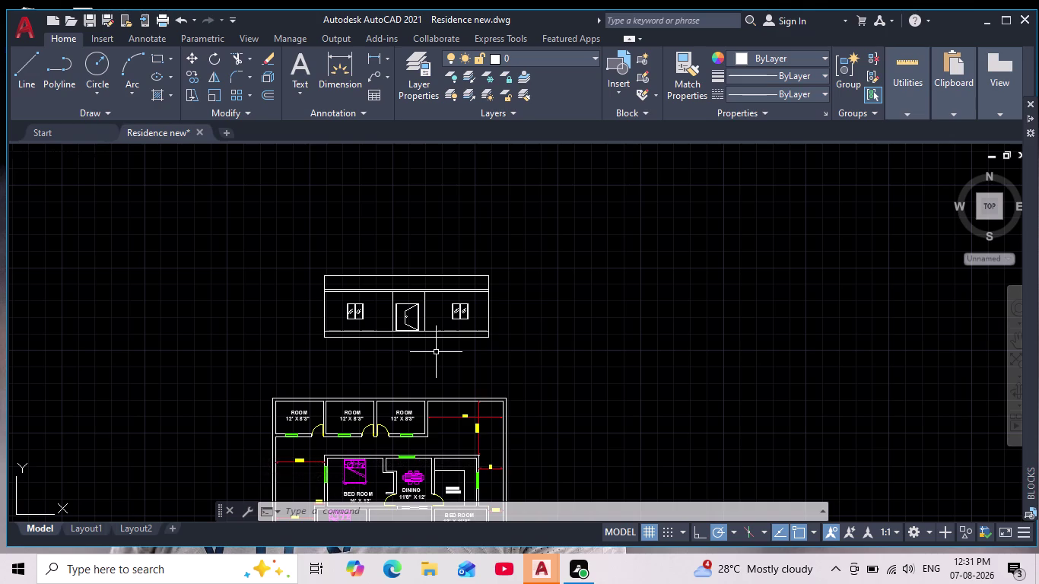
scroll(up, 3)
scroll(down, 3)
middle_drag(488, 367, 377, 253)
scroll(down, 3)
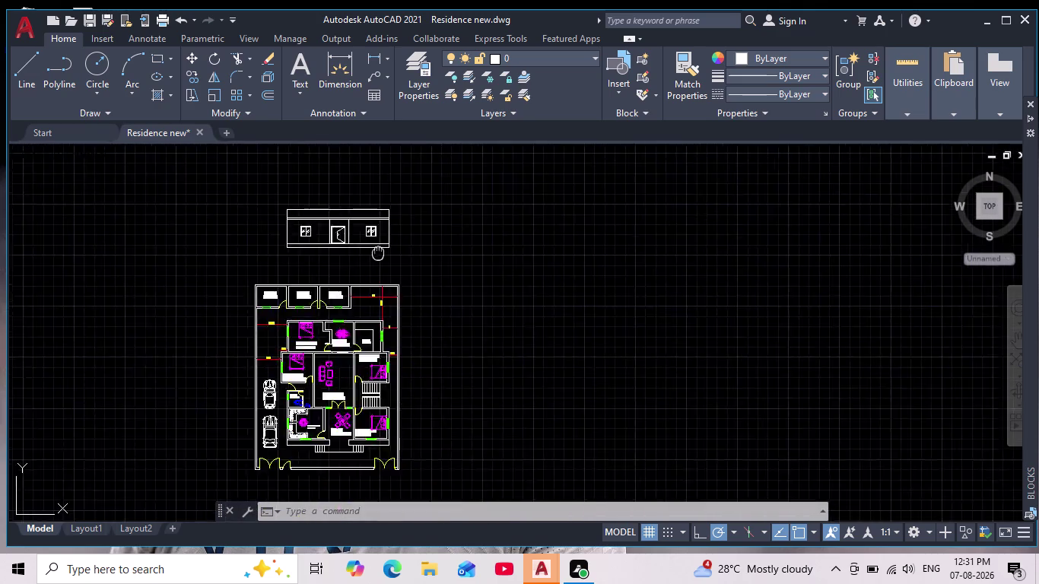
middle_drag(378, 253, 376, 254)
scroll(down, 3)
scroll(up, 3)
middle_drag(372, 328, 413, 513)
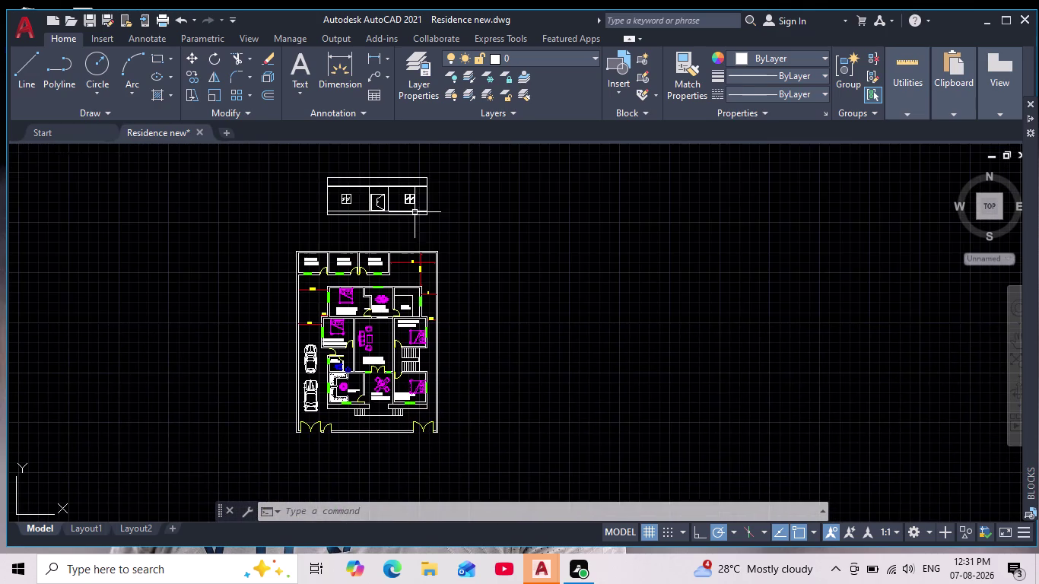
scroll(up, 3)
middle_drag(381, 225, 375, 371)
scroll(up, 3)
middle_drag(270, 389, 269, 393)
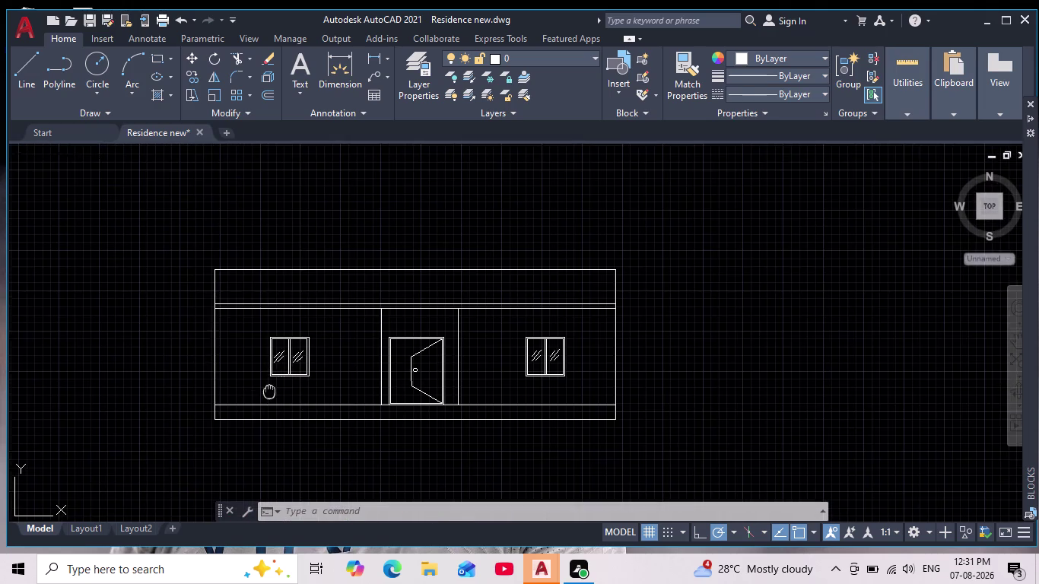
middle_drag(269, 393, 256, 425)
middle_drag(627, 431, 596, 426)
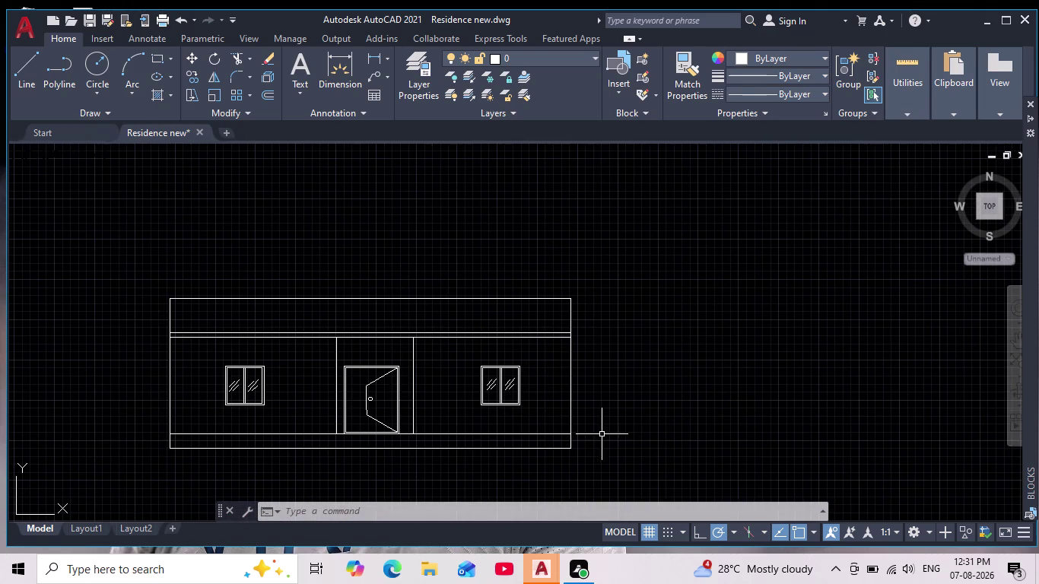
scroll(up, 3)
middle_drag(449, 460, 486, 472)
scroll(down, 3)
scroll(up, 3)
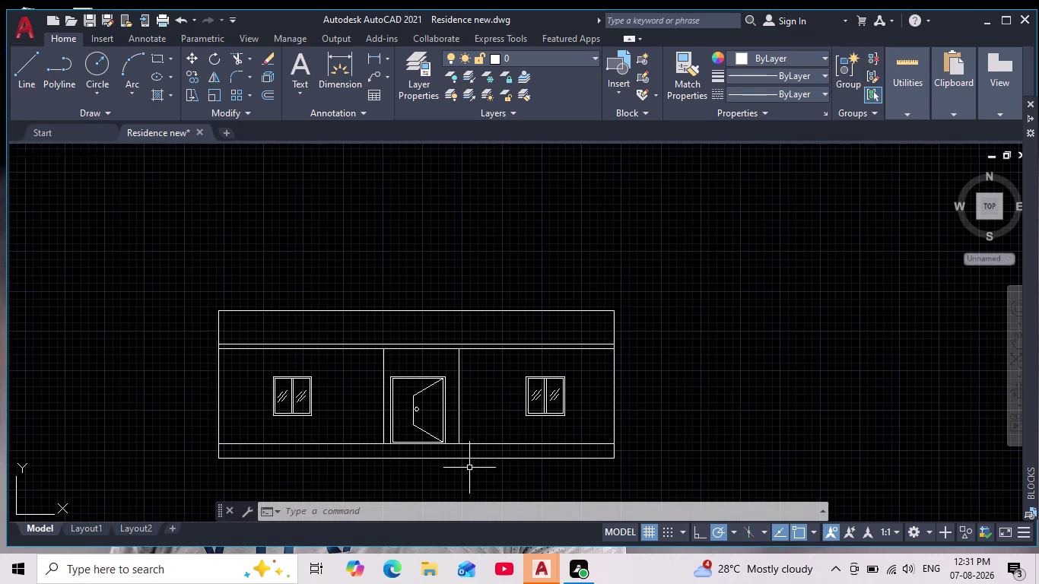
middle_drag(464, 467, 450, 465)
scroll(up, 3)
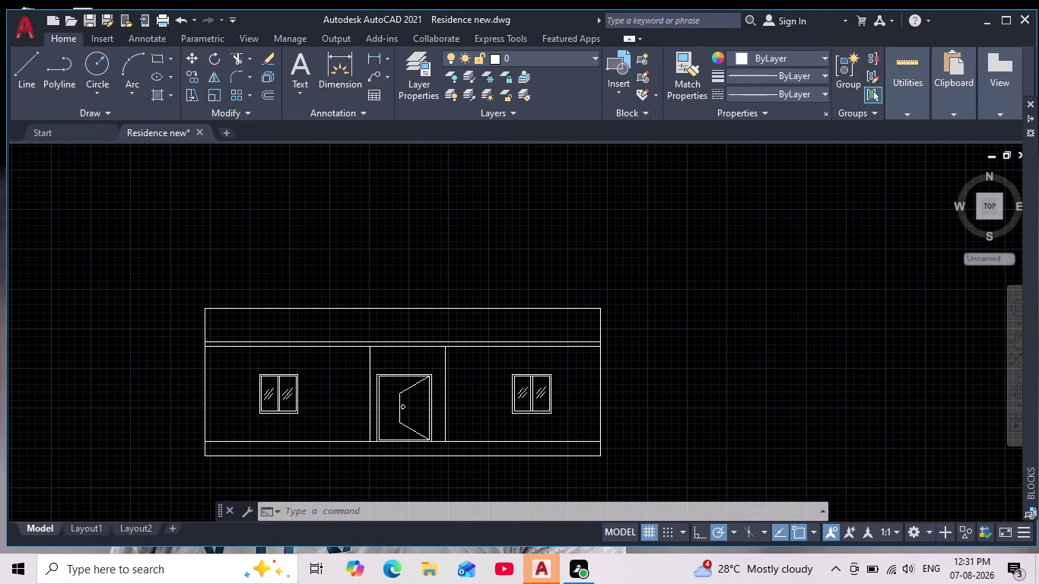
scroll(down, 3)
middle_drag(466, 478, 459, 468)
scroll(up, 3)
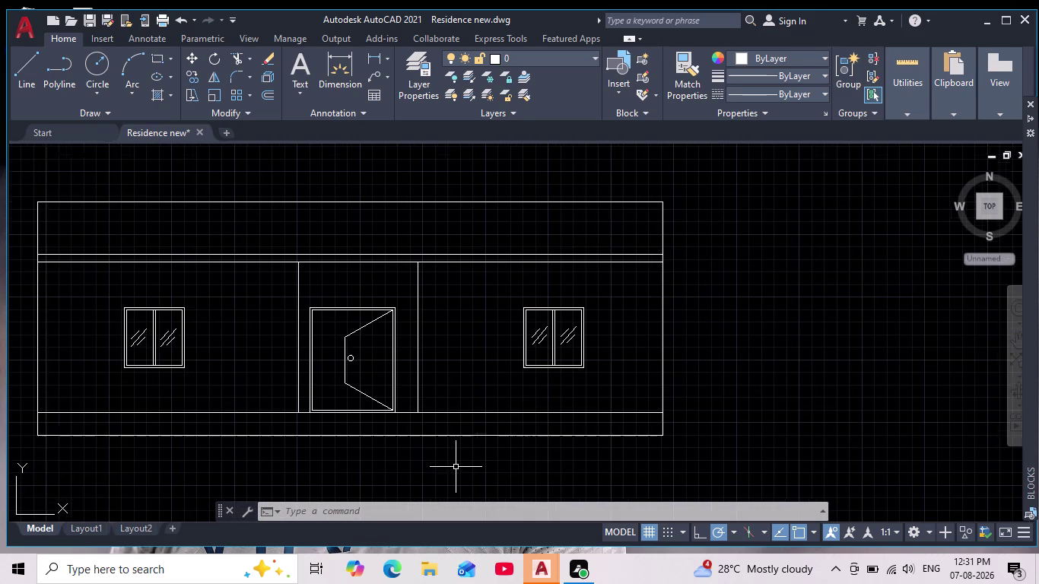
scroll(down, 3)
middle_drag(461, 474, 466, 343)
scroll(down, 3)
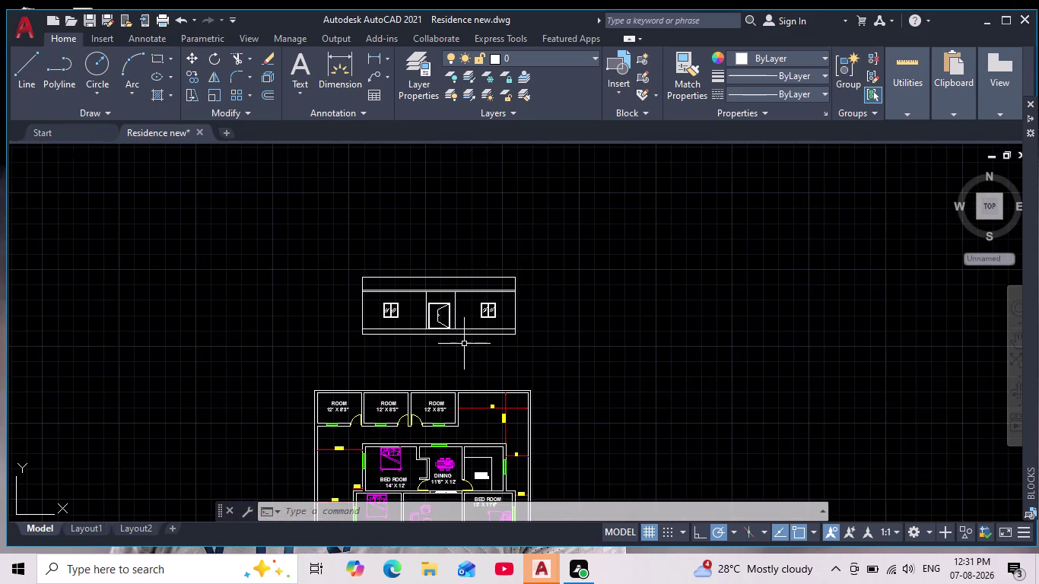
scroll(up, 3)
middle_drag(467, 353, 462, 440)
scroll(up, 3)
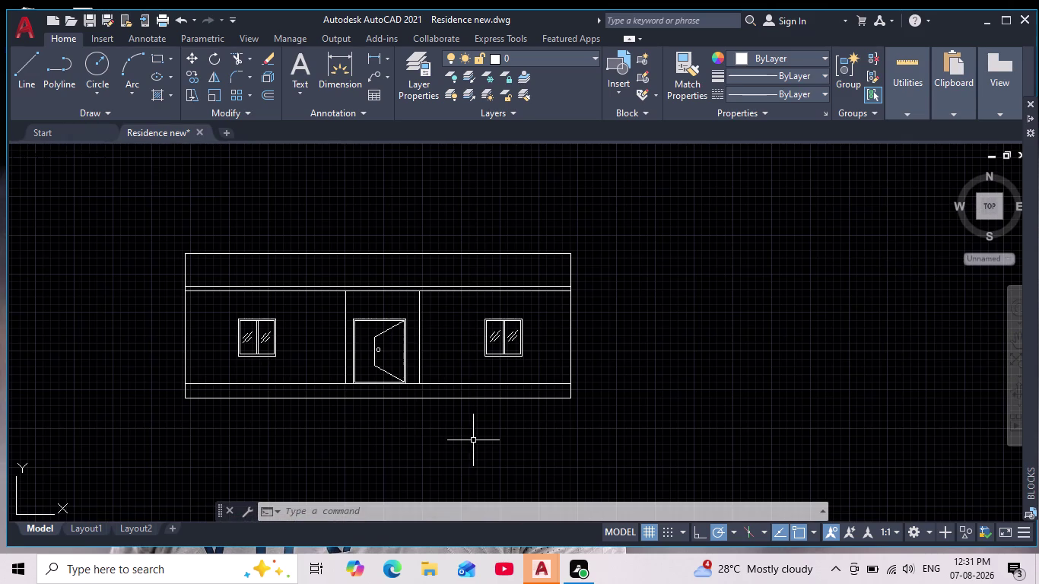
middle_drag(453, 332, 446, 301)
scroll(down, 3)
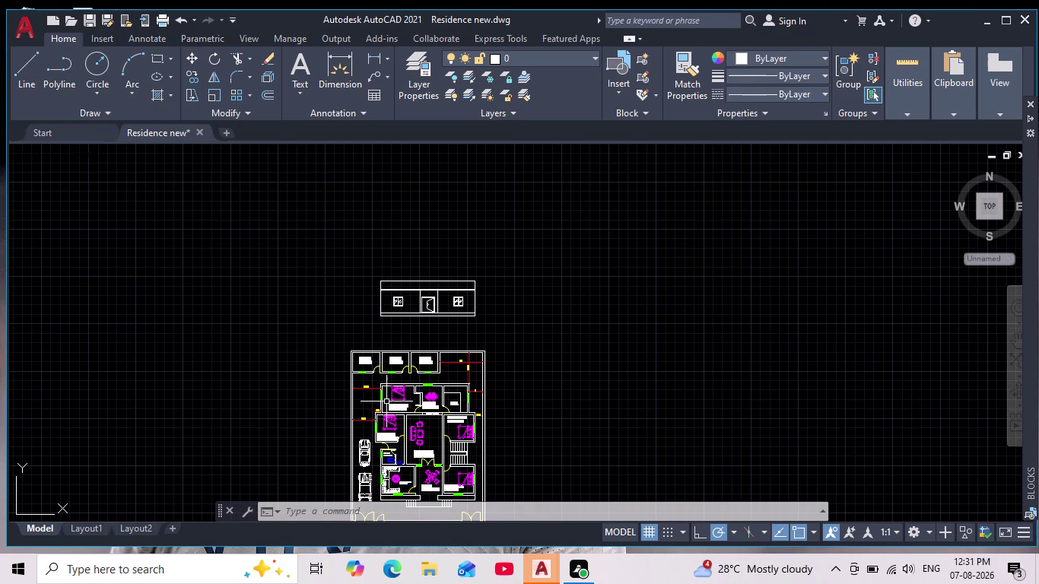
middle_drag(390, 407, 376, 359)
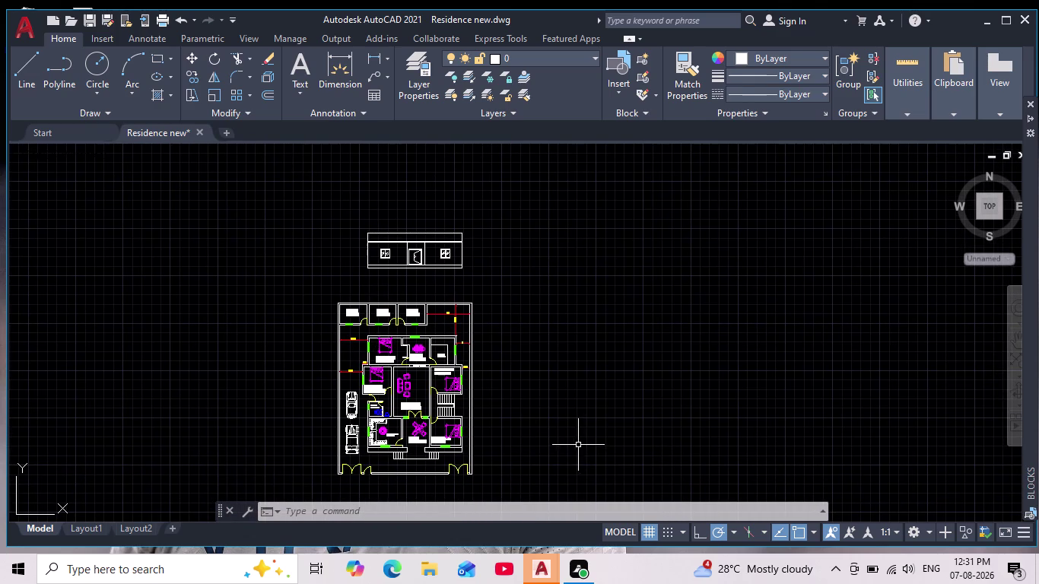
scroll(up, 3)
scroll(down, 3)
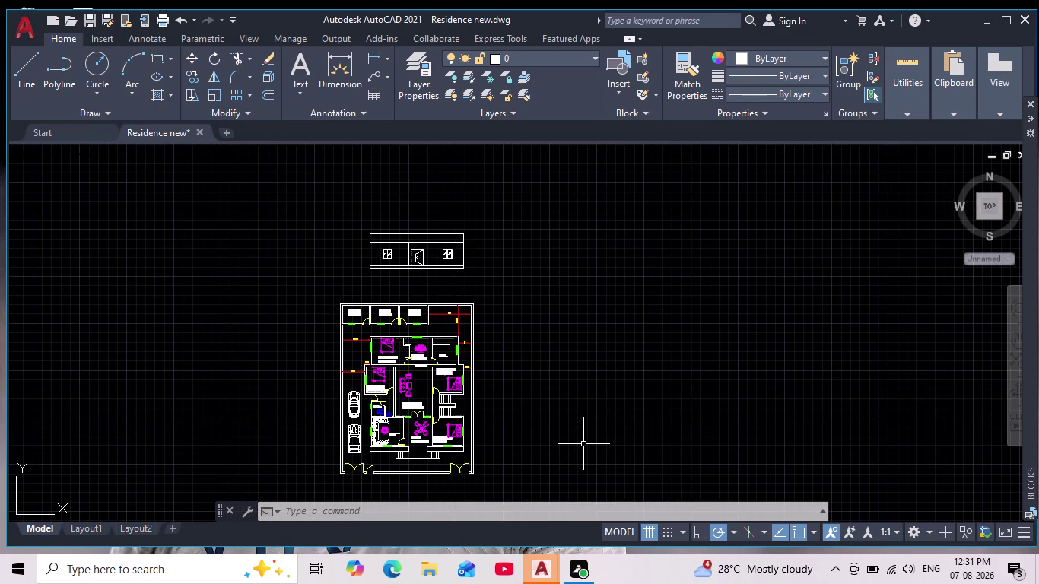
scroll(up, 3)
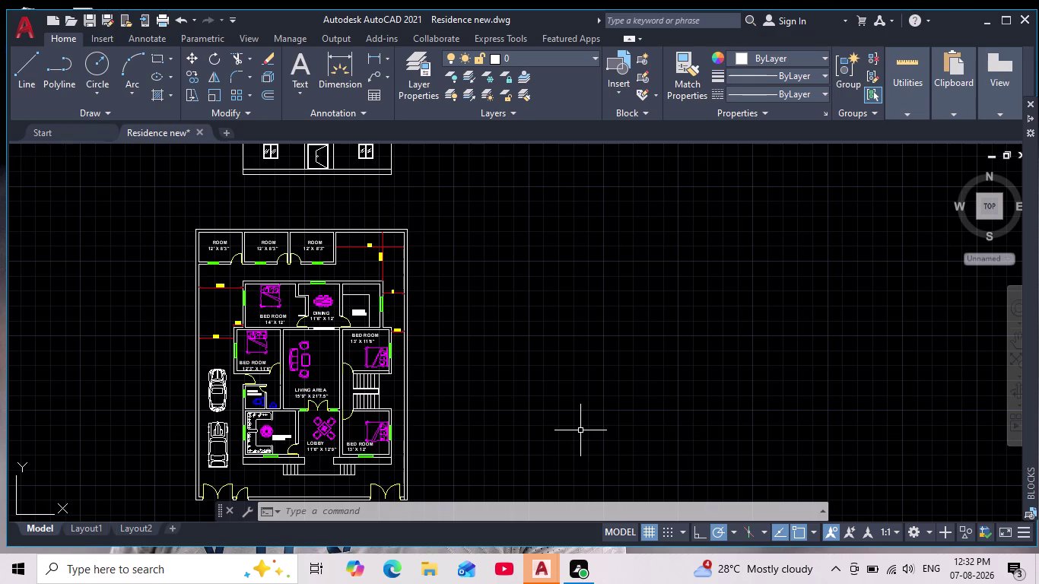
middle_drag(556, 378, 573, 472)
scroll(up, 3)
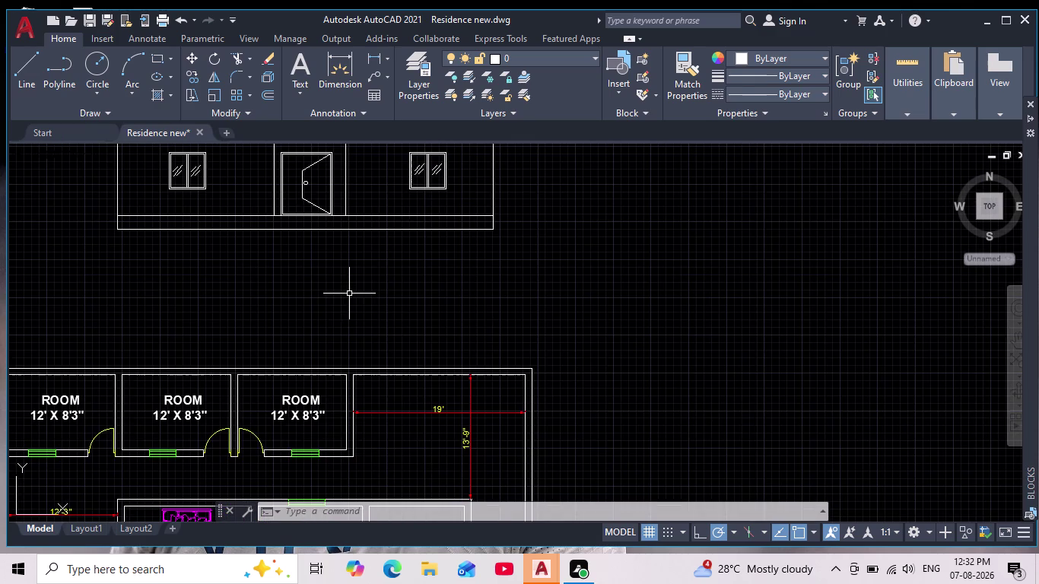
scroll(up, 3)
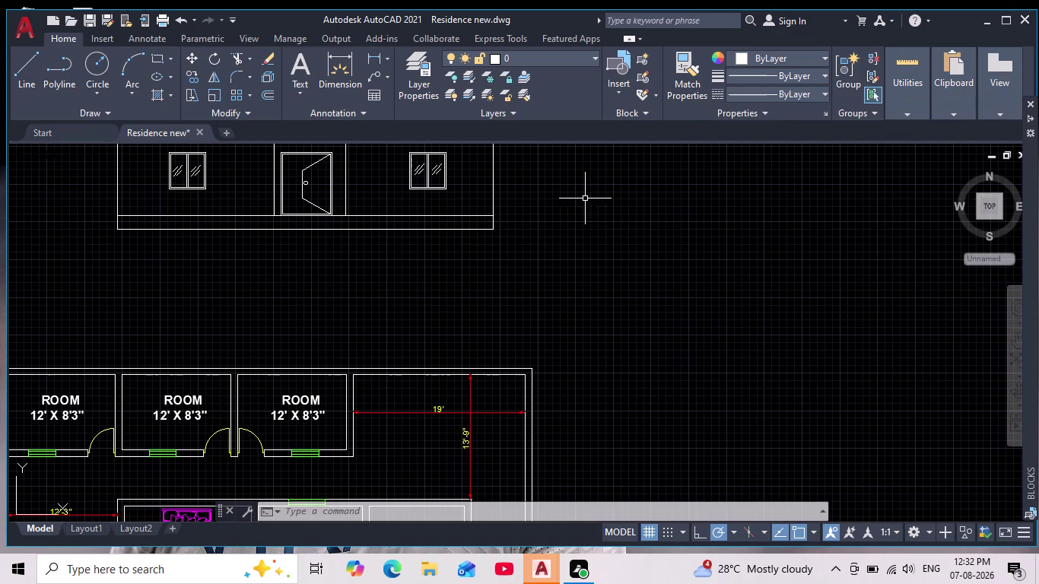
scroll(down, 3)
key(Escape)
key(Escape)
scroll(up, 3)
middle_drag(462, 251, 451, 273)
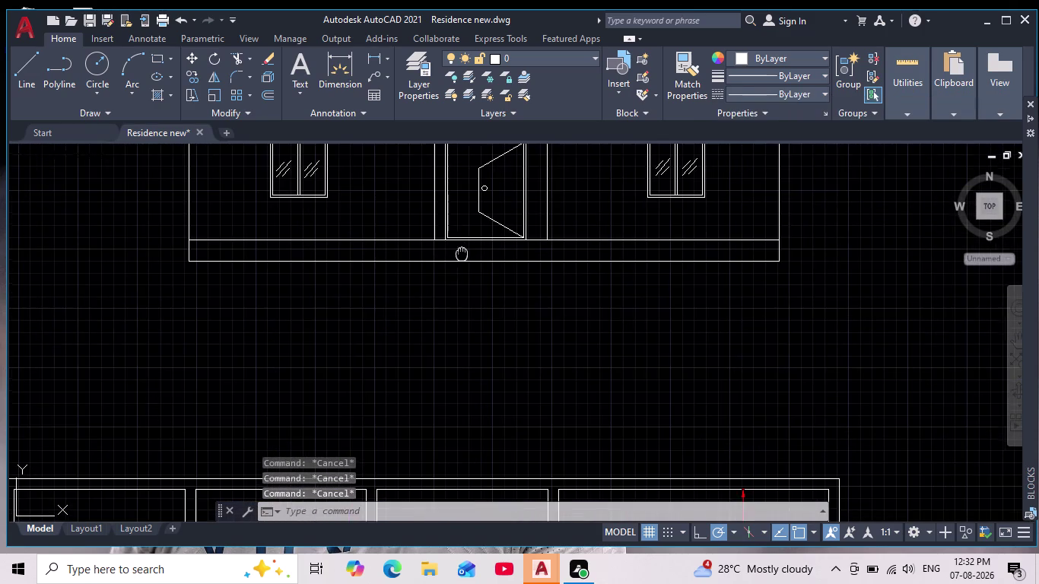
middle_drag(452, 273, 424, 319)
scroll(down, 3)
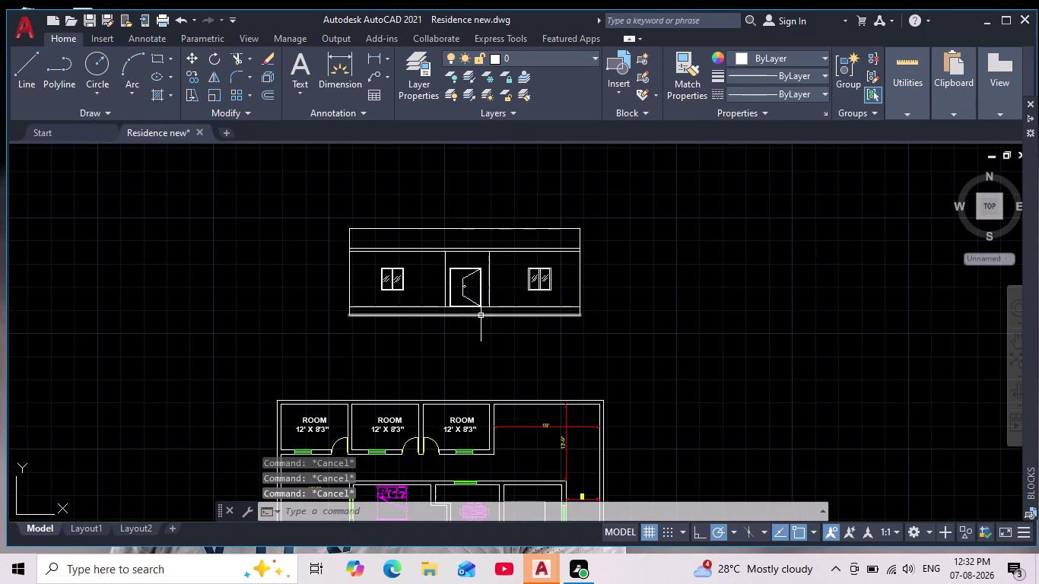
middle_drag(483, 324, 428, 266)
scroll(down, 3)
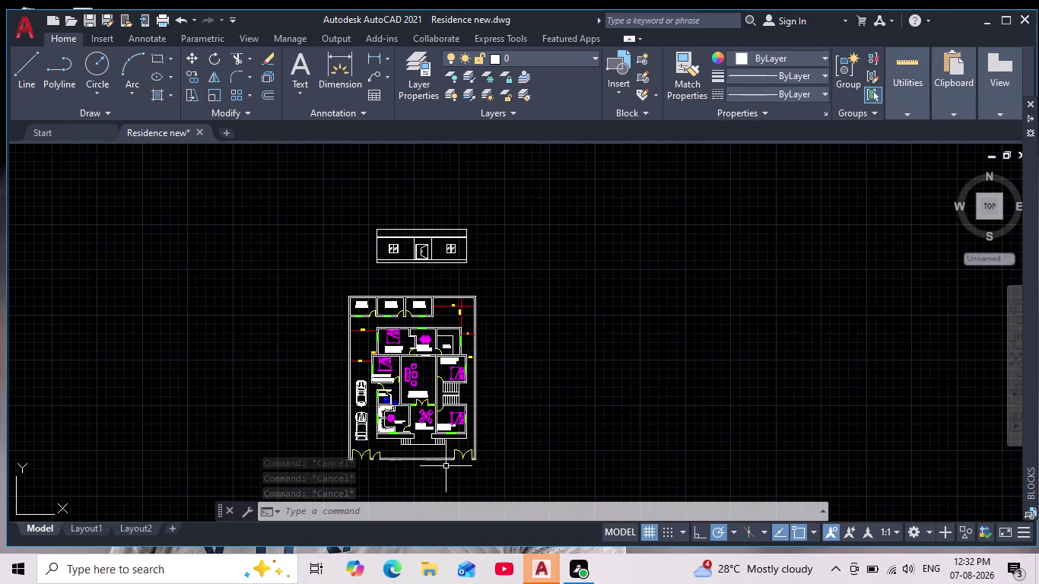
scroll(up, 3)
scroll(up, 3)
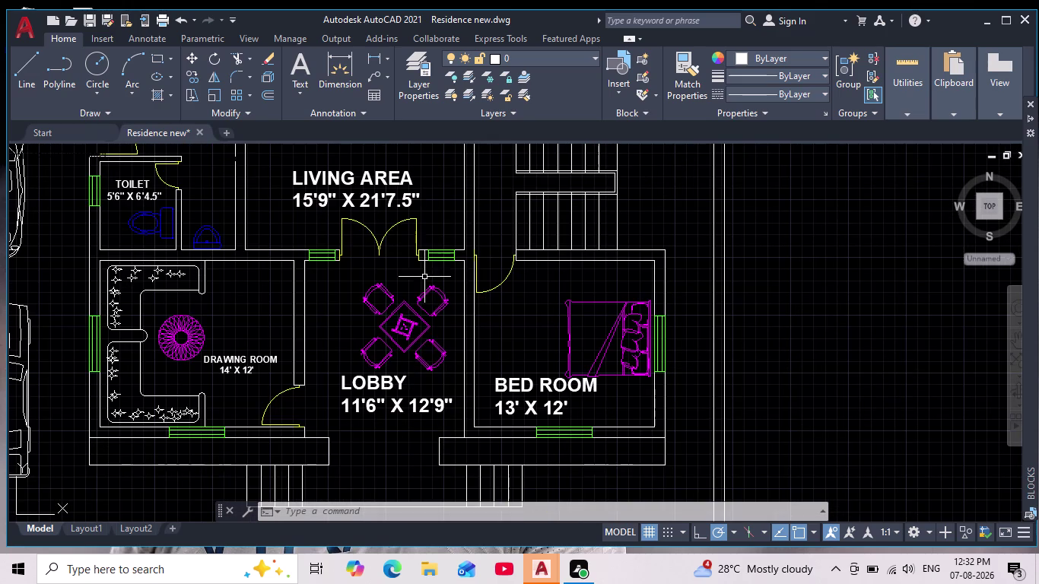
middle_drag(411, 371, 395, 416)
scroll(down, 3)
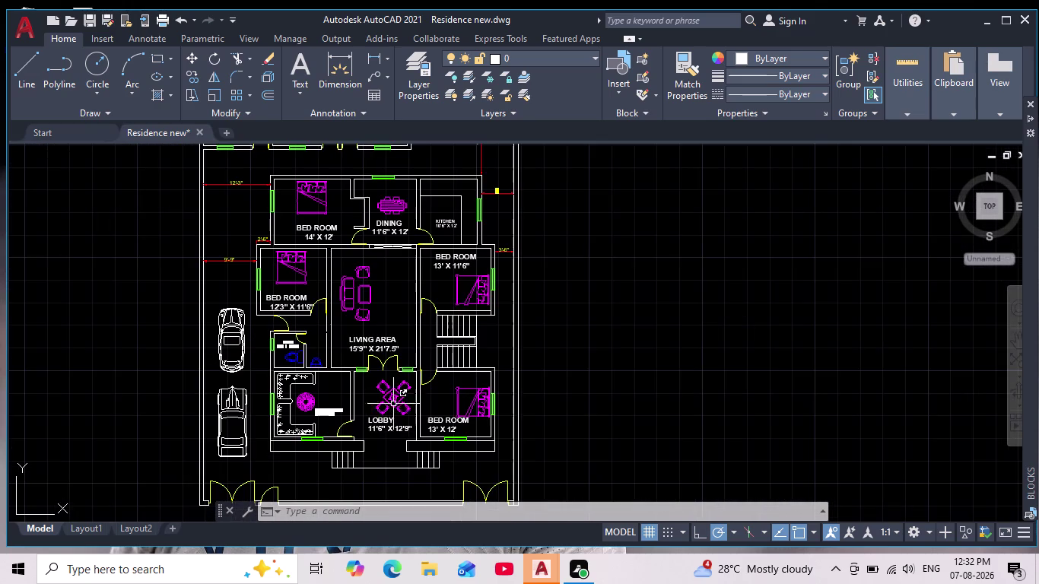
middle_drag(392, 349, 406, 408)
scroll(down, 3)
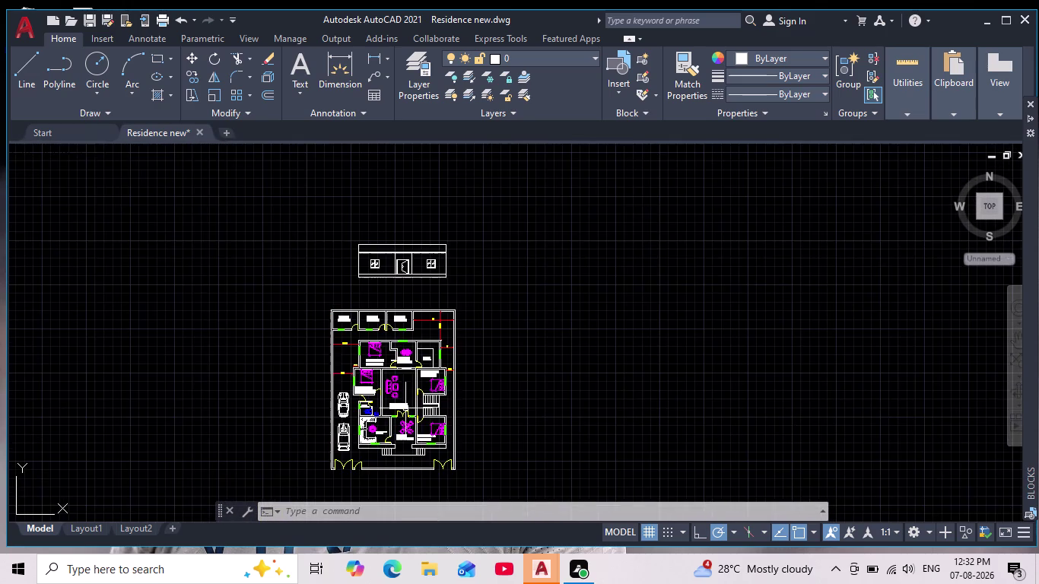
scroll(up, 3)
middle_drag(396, 297, 398, 391)
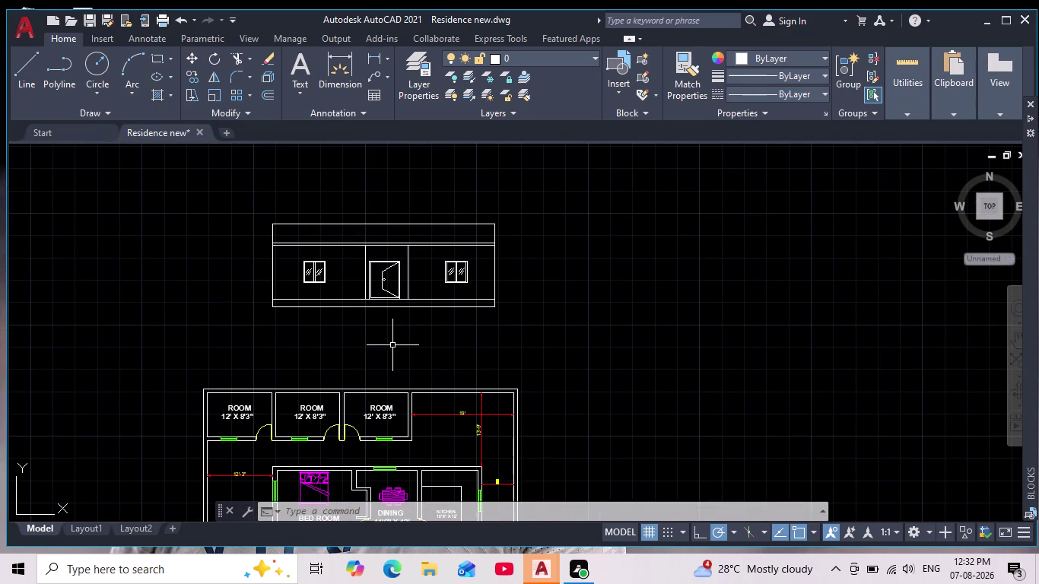
scroll(up, 3)
scroll(down, 3)
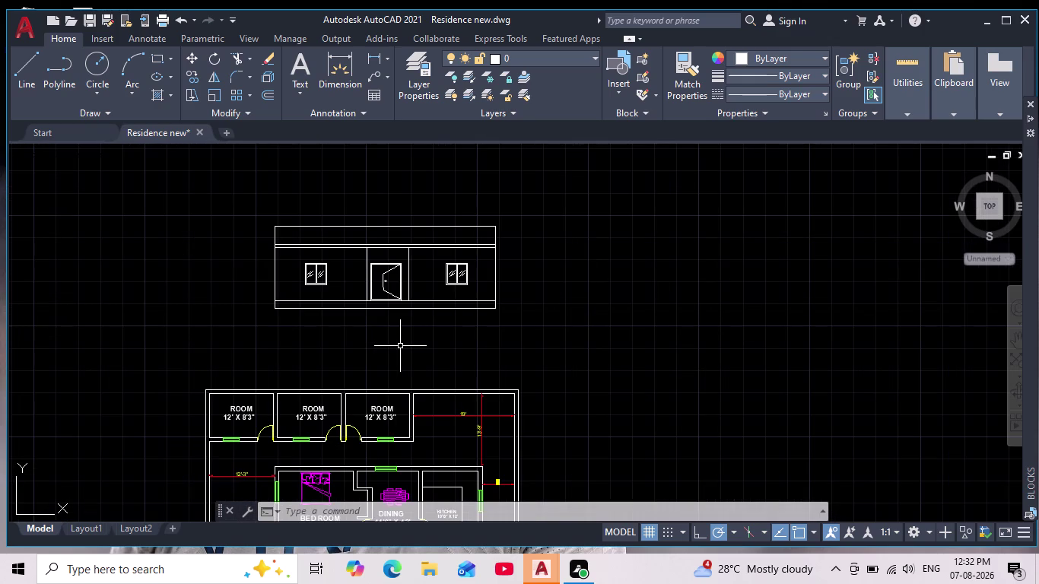
middle_drag(403, 347, 409, 324)
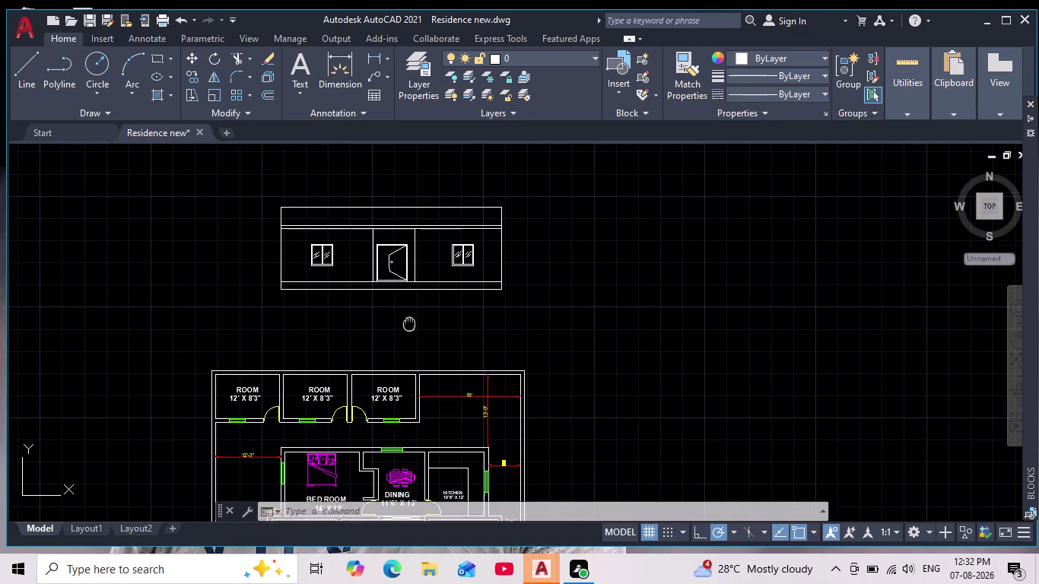